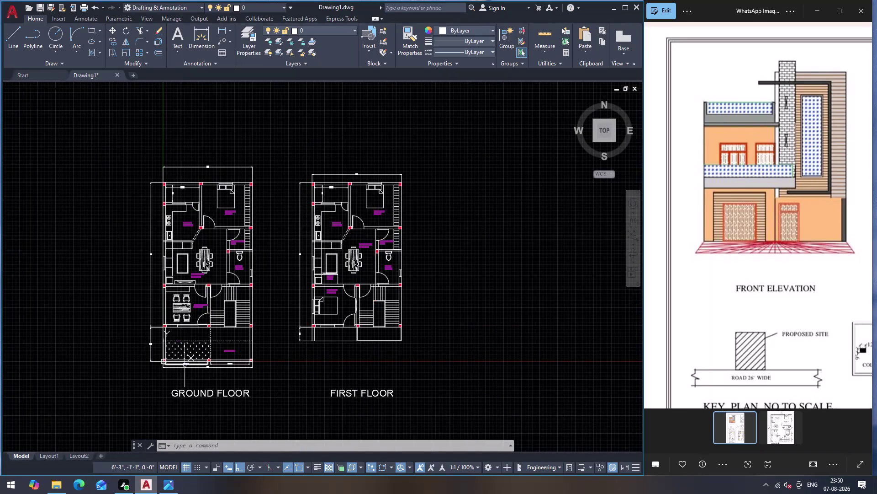
Ungroup the office room's front window block into separate lines.
scroll(up, 3)
scroll(up, 3)
scroll(down, 3)
scroll(up, 3)
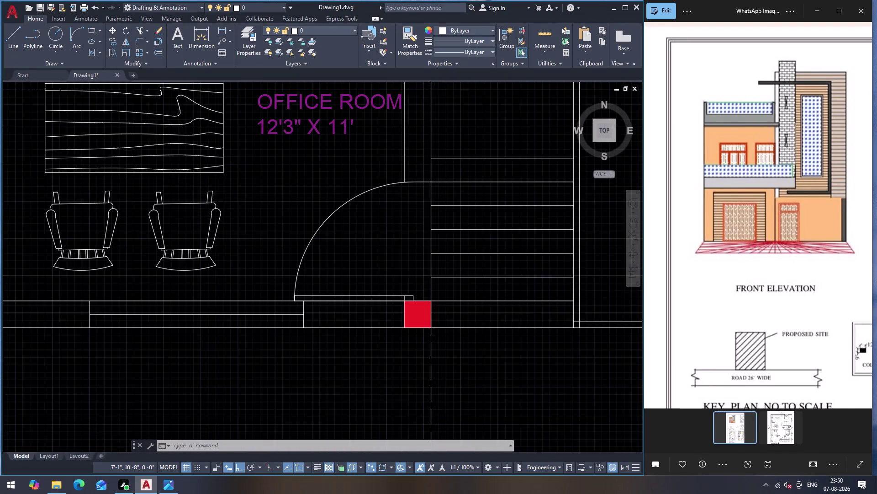
click(194, 321)
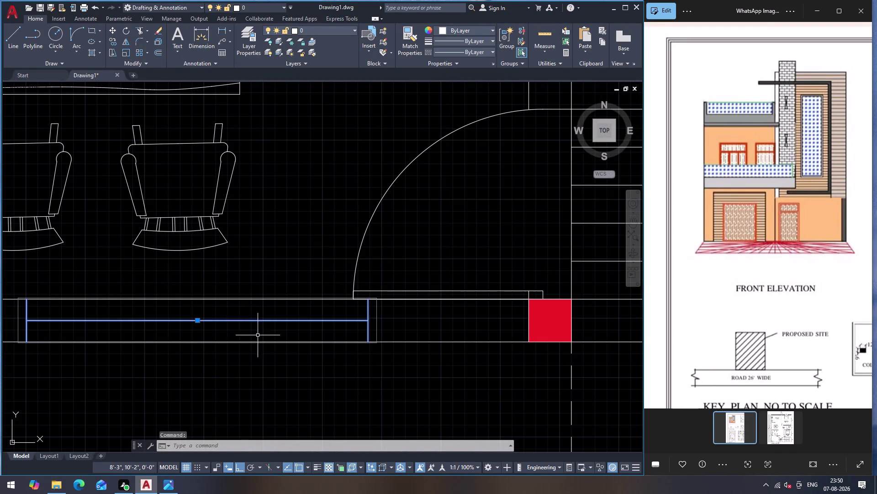
key(u)
text(NG)
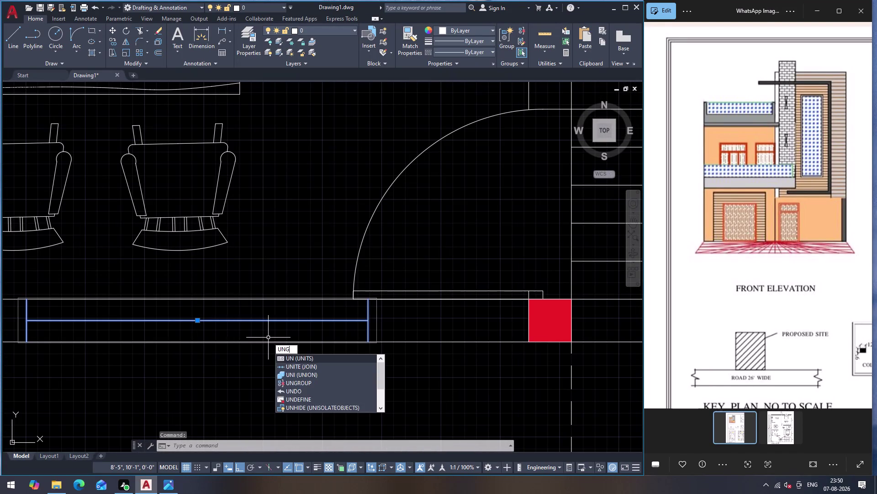
key(Return)
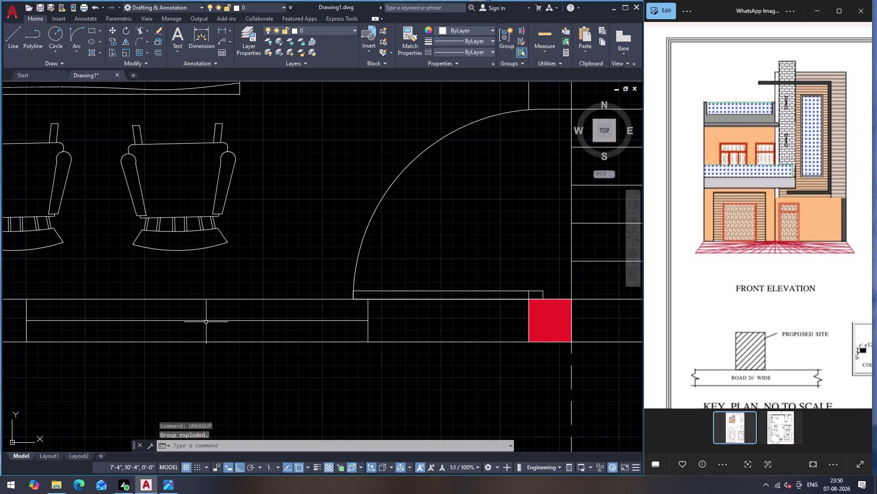
Offset the middle window line 2" to both sides, creating two parallel lines.
click(207, 319)
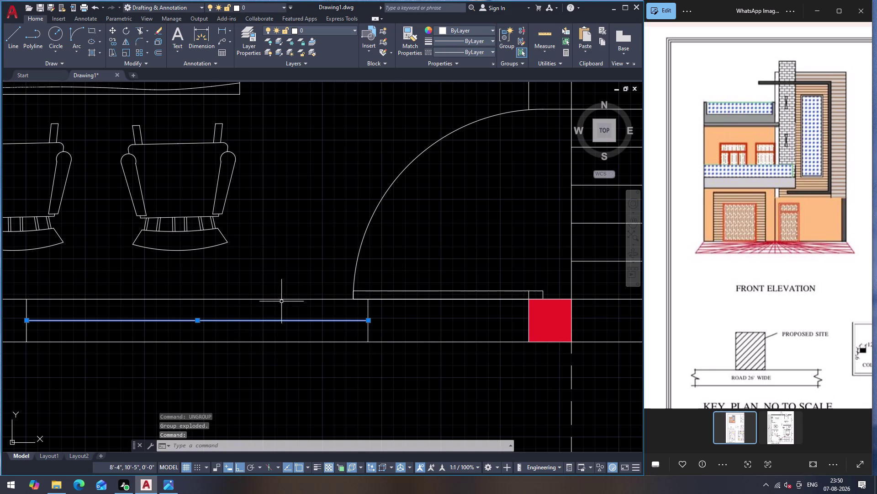
key(o)
key(Return)
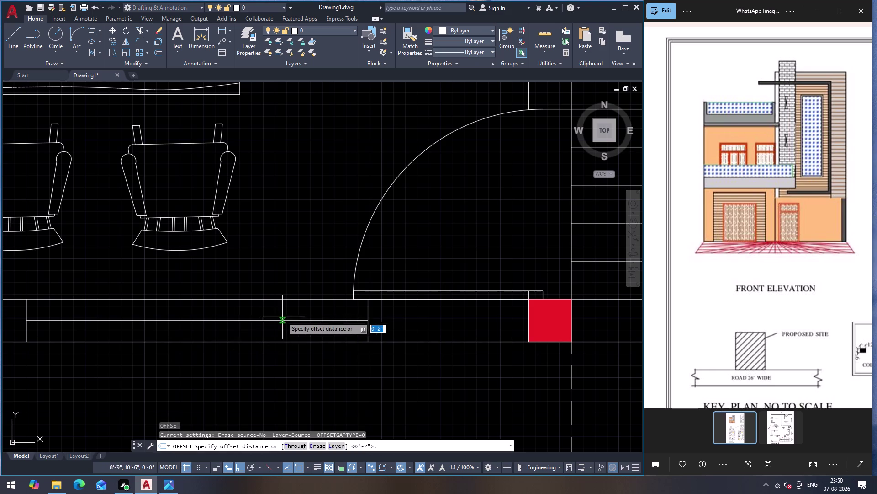
click(270, 320)
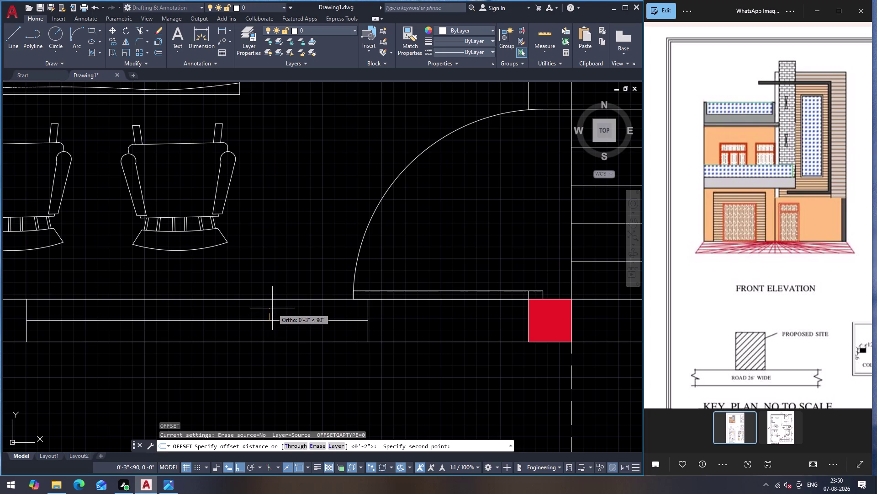
key(2)
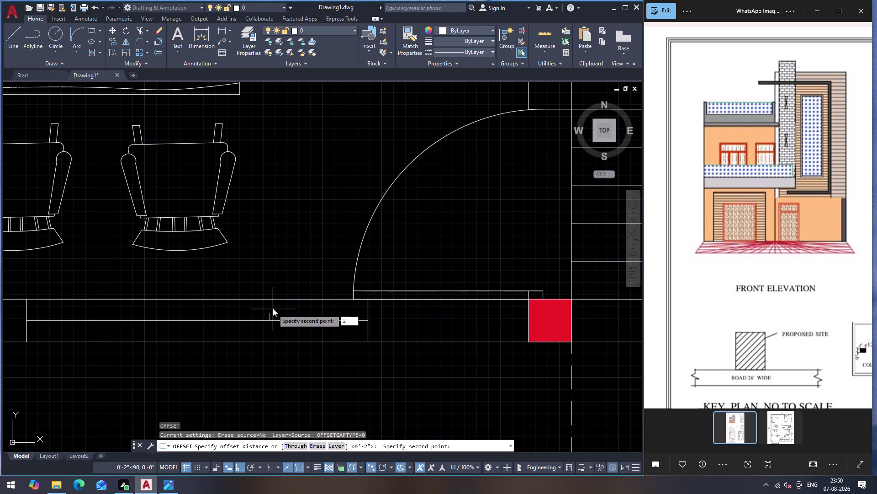
key(shift+quotedbl)
key(Return)
click(273, 309)
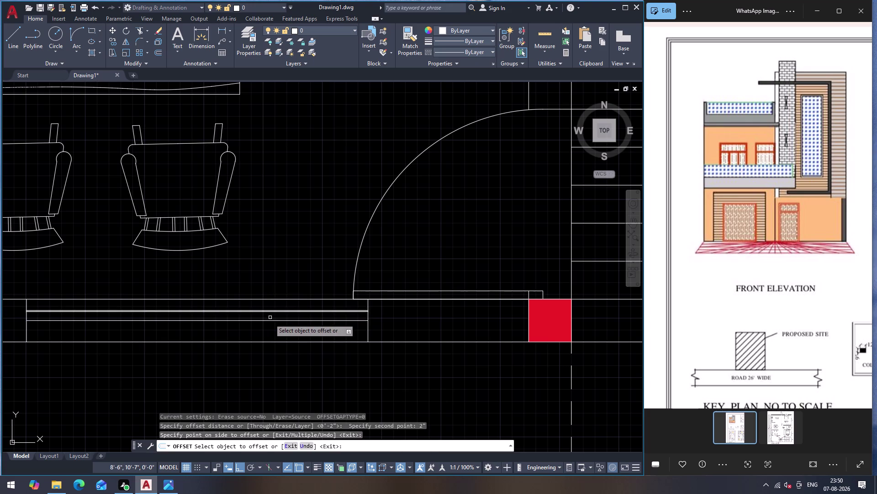
click(270, 320)
click(271, 333)
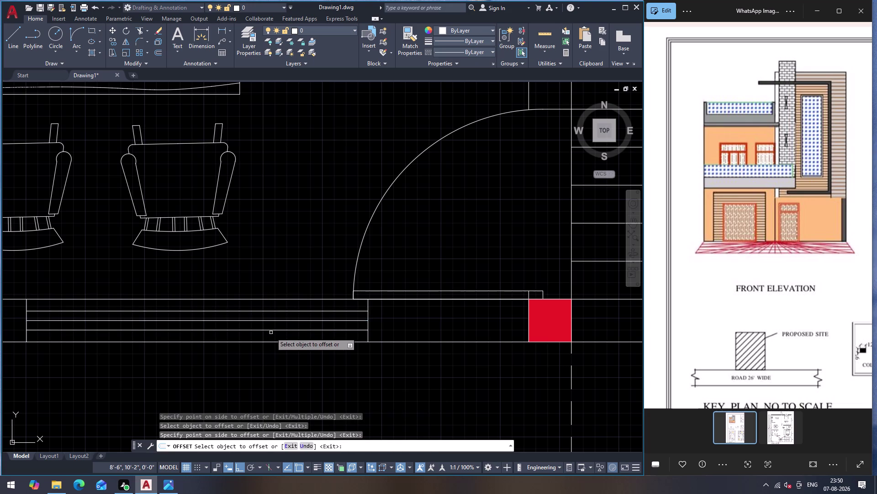
key(Escape)
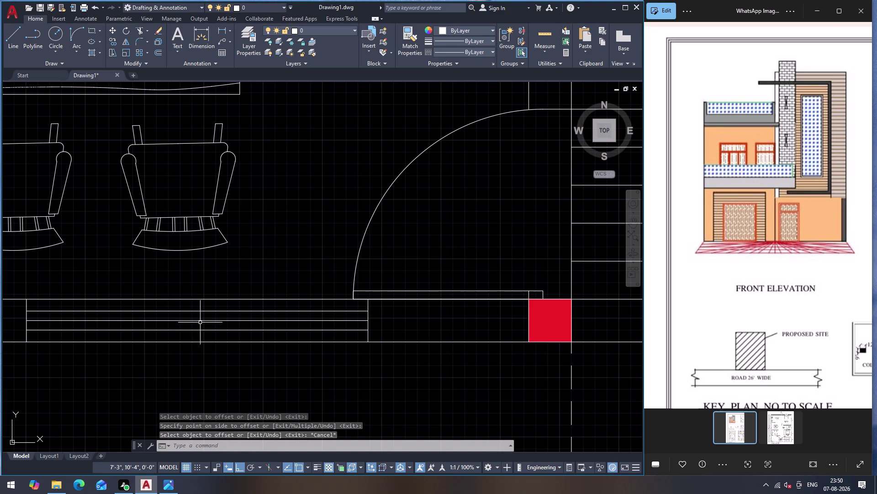
Draw a short guide line across the office window lines.
key(l)
key(Return)
click(198, 321)
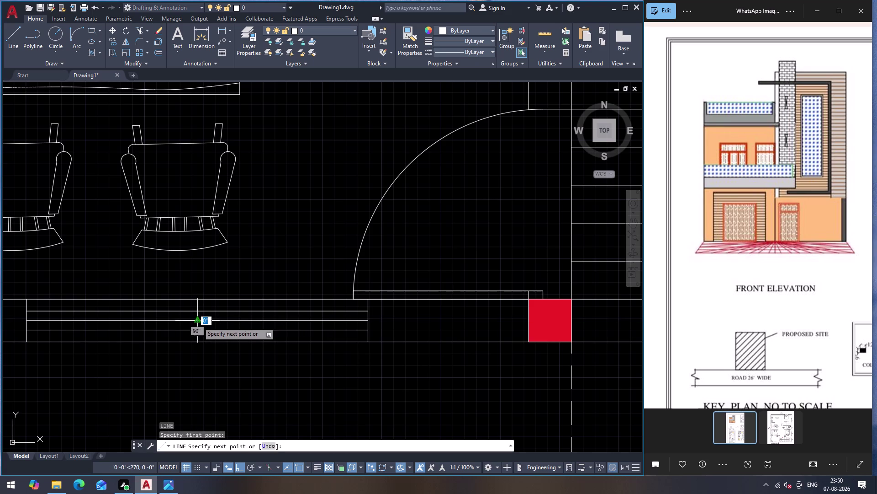
click(198, 310)
click(197, 333)
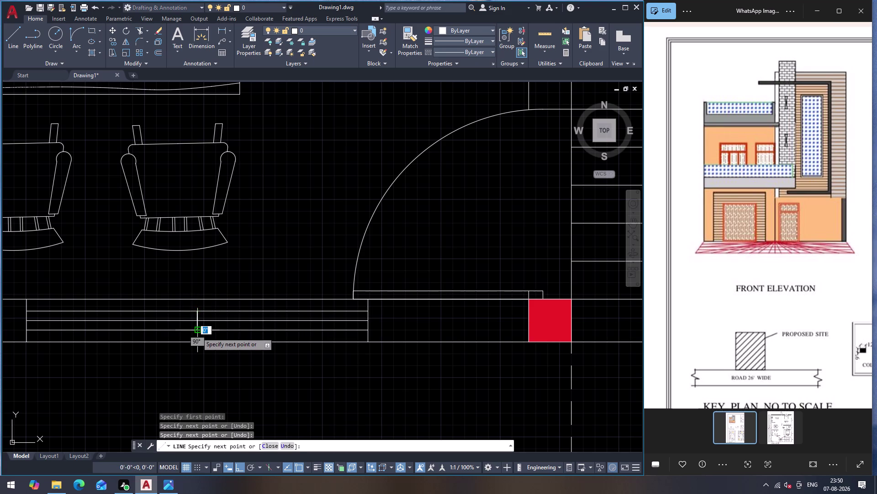
key(Escape)
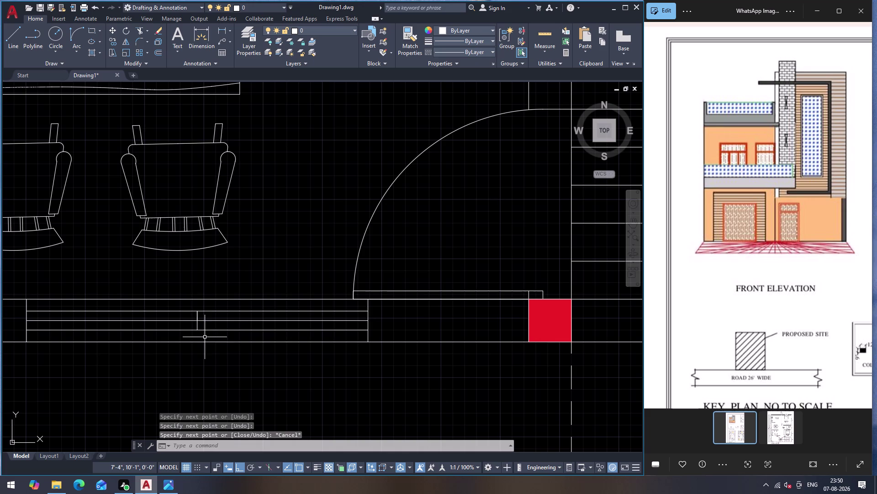
Trim the unwanted window line segments with TR, using fences and picks.
text(TR)
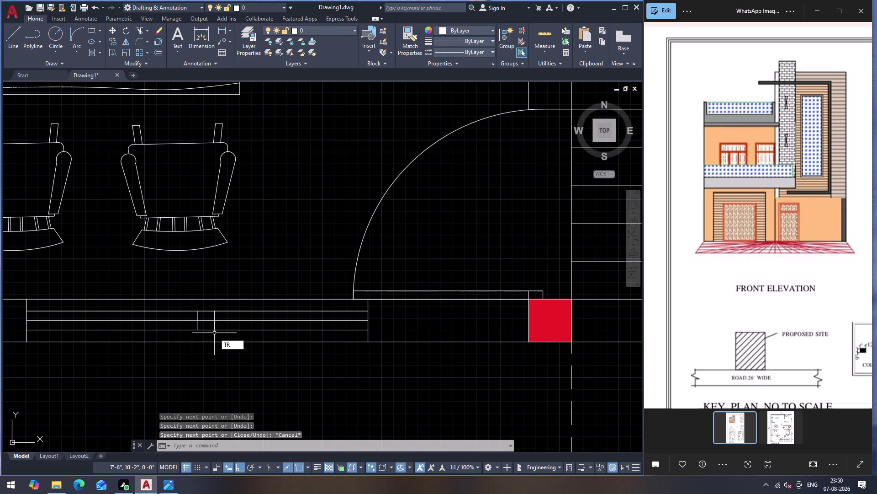
key(Return)
drag(218, 355, 221, 347)
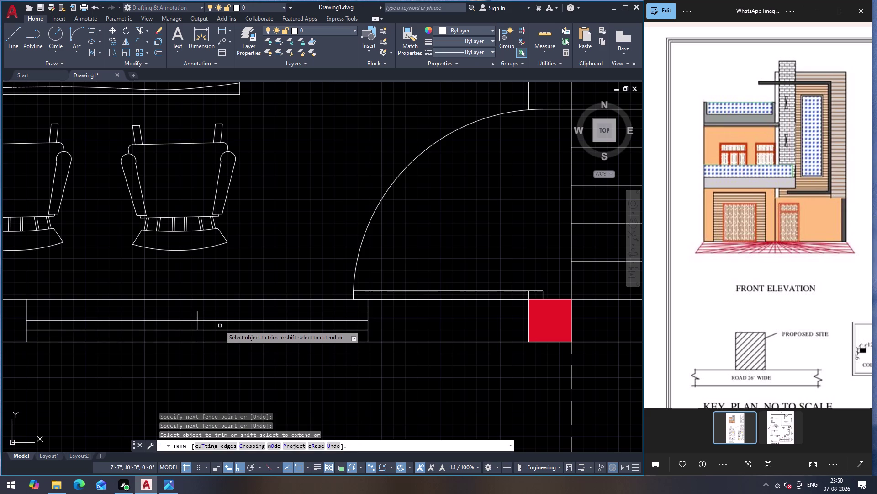
click(220, 326)
click(220, 334)
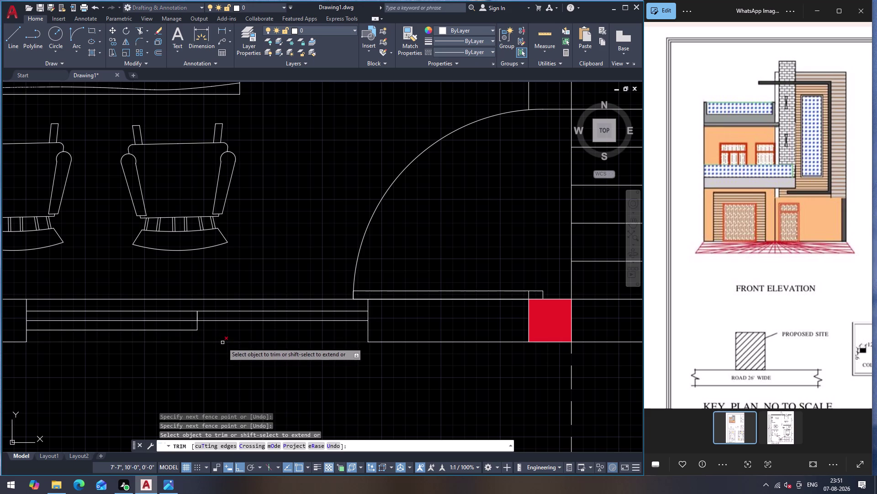
click(223, 348)
click(226, 333)
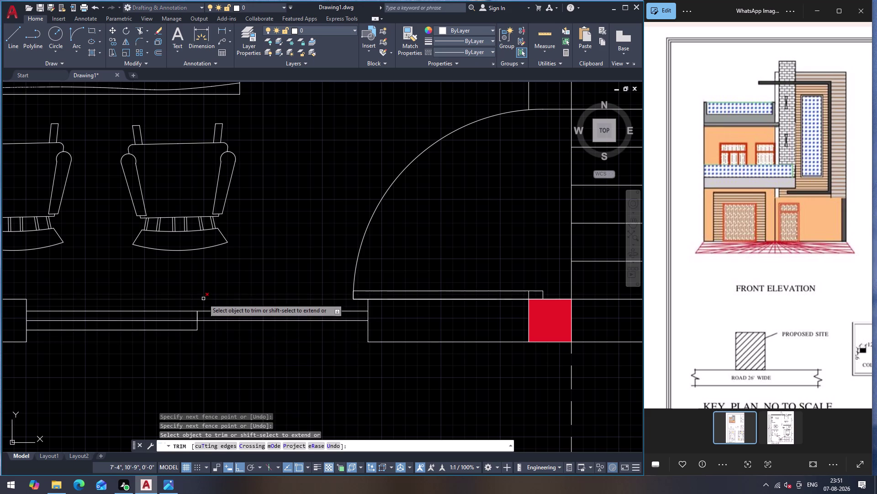
click(170, 286)
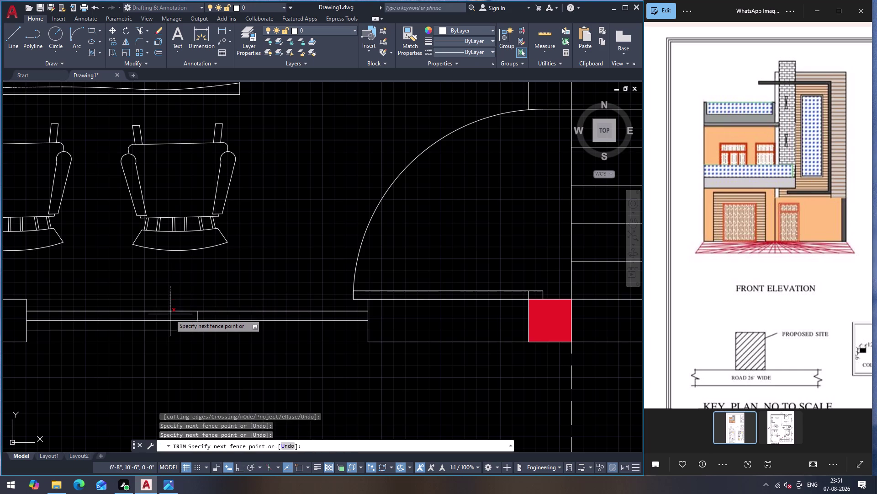
click(170, 315)
key(Escape)
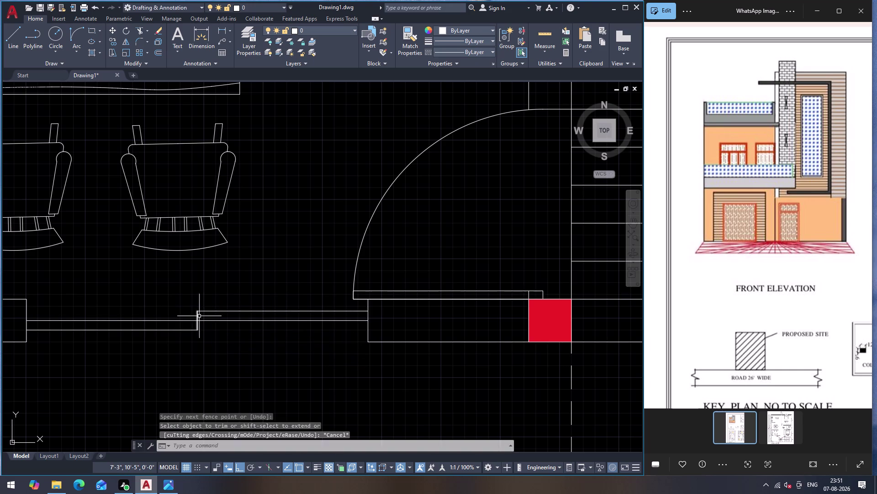
Erase the leftover stray line and draw a vertical line below the window.
scroll(up, 3)
click(177, 336)
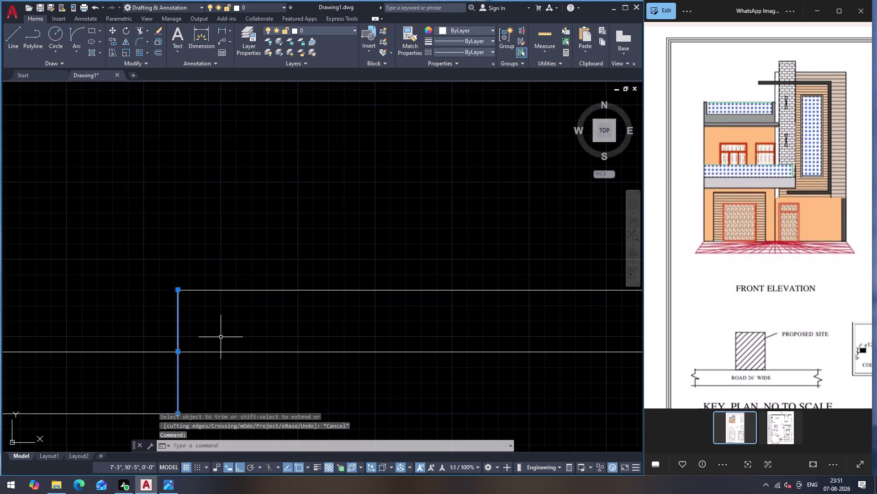
key(Delete)
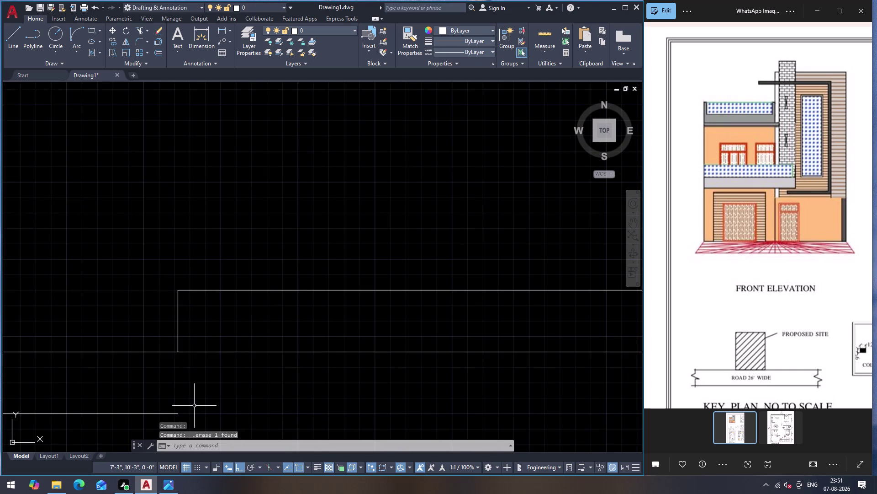
key(l)
key(Return)
click(179, 415)
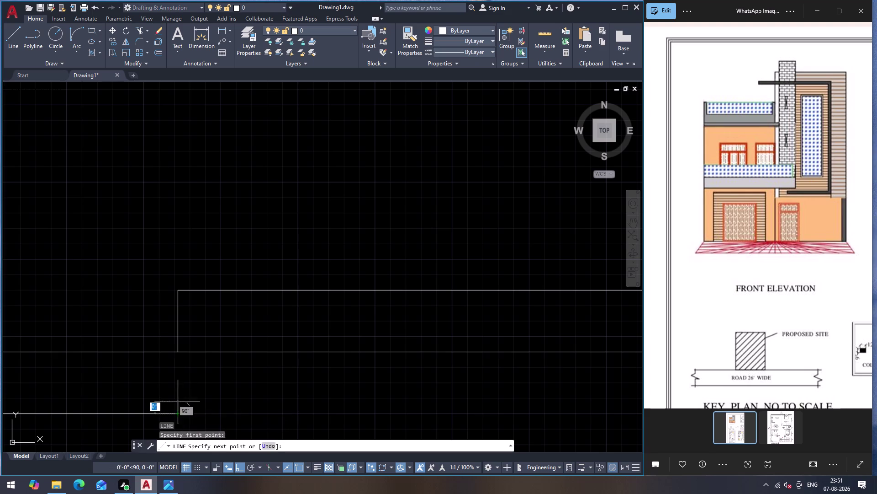
click(178, 354)
scroll(down, 3)
key(Escape)
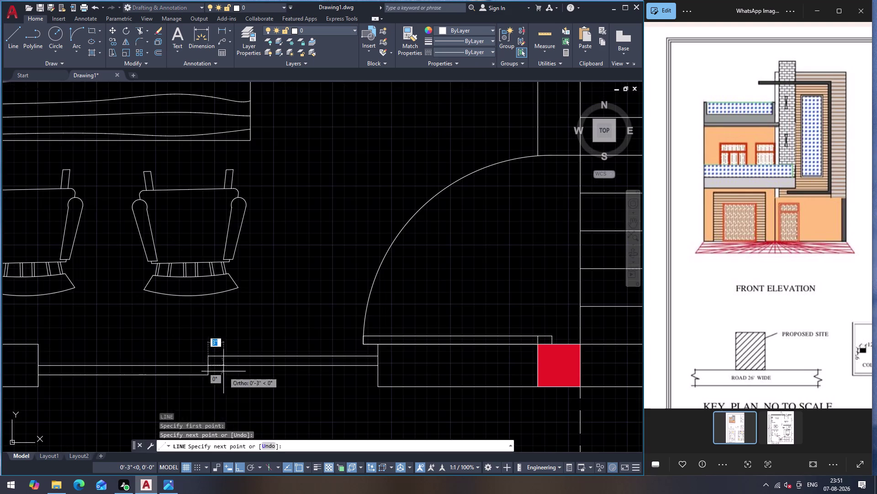
scroll(down, 3)
scroll(down, 3)
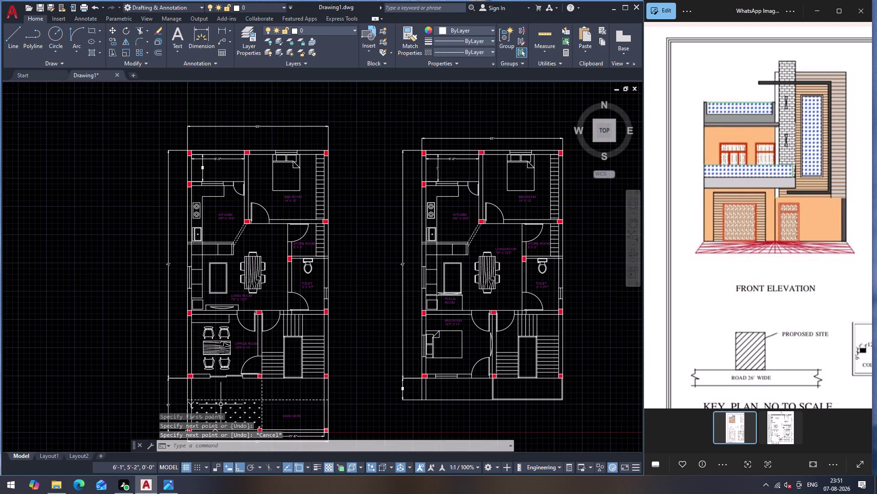
Zoom in and out to focus on the living room and office room wall.
scroll(down, 3)
scroll(up, 3)
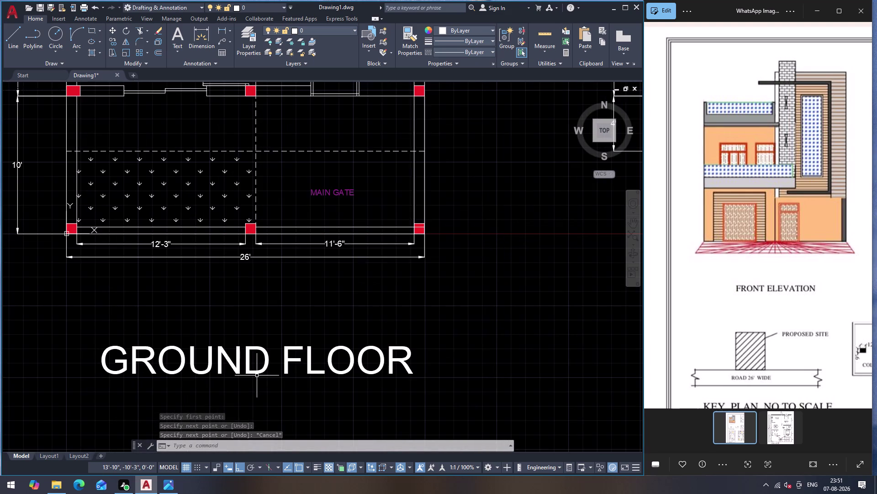
scroll(down, 3)
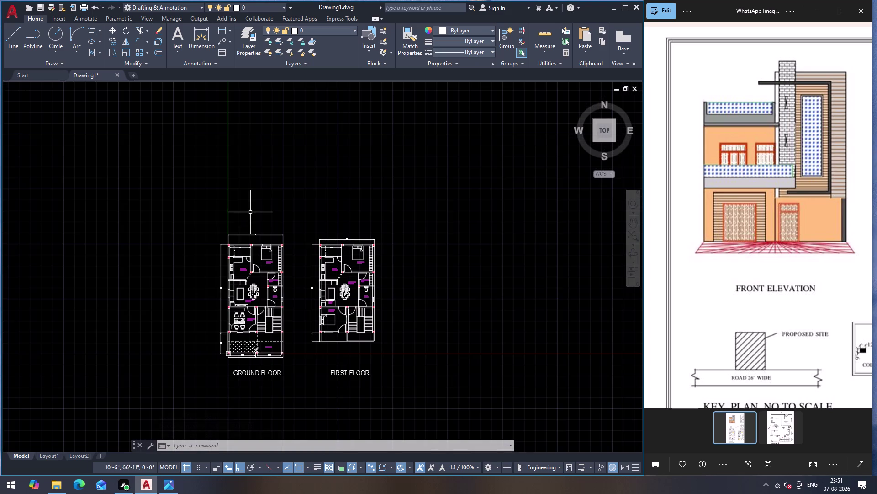
scroll(up, 3)
scroll(down, 3)
scroll(up, 3)
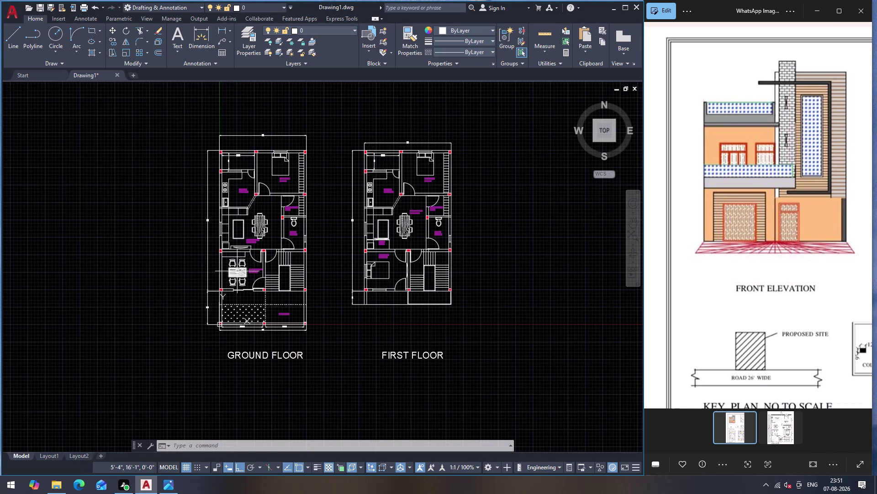
scroll(up, 3)
scroll(down, 3)
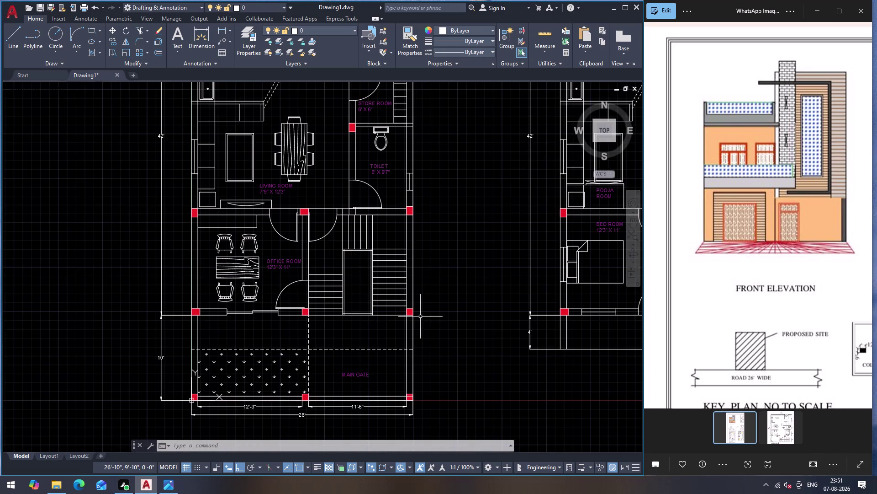
scroll(up, 3)
scroll(down, 3)
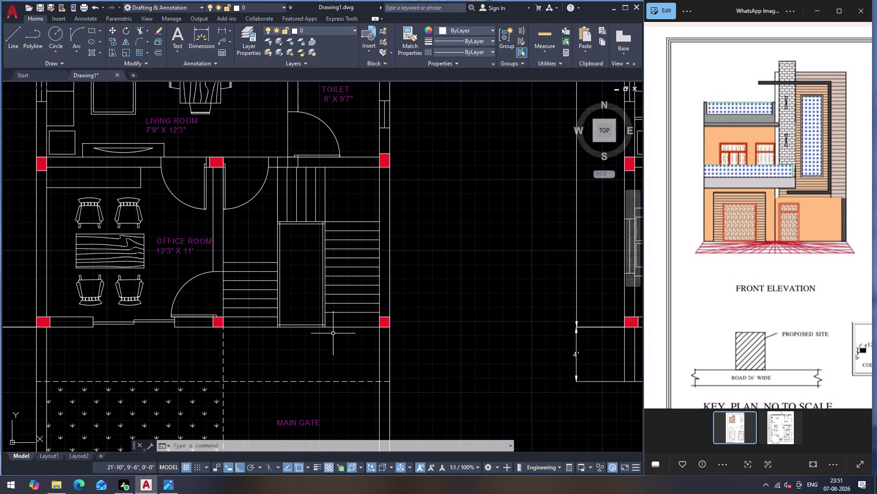
scroll(down, 3)
scroll(up, 3)
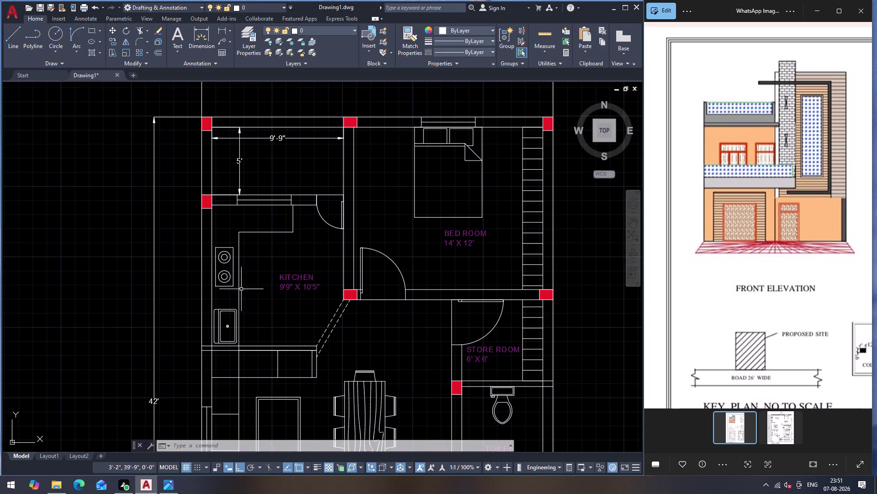
scroll(down, 3)
scroll(up, 3)
scroll(down, 3)
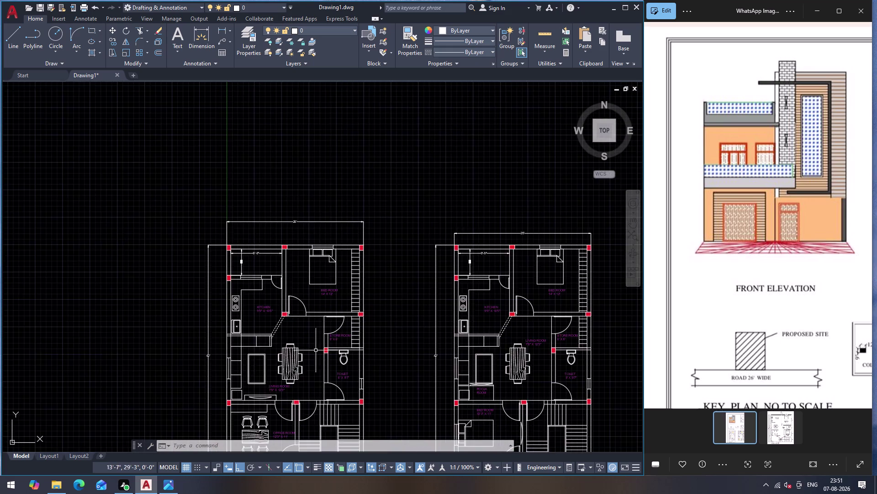
scroll(down, 3)
scroll(up, 3)
scroll(up, 3)
scroll(down, 3)
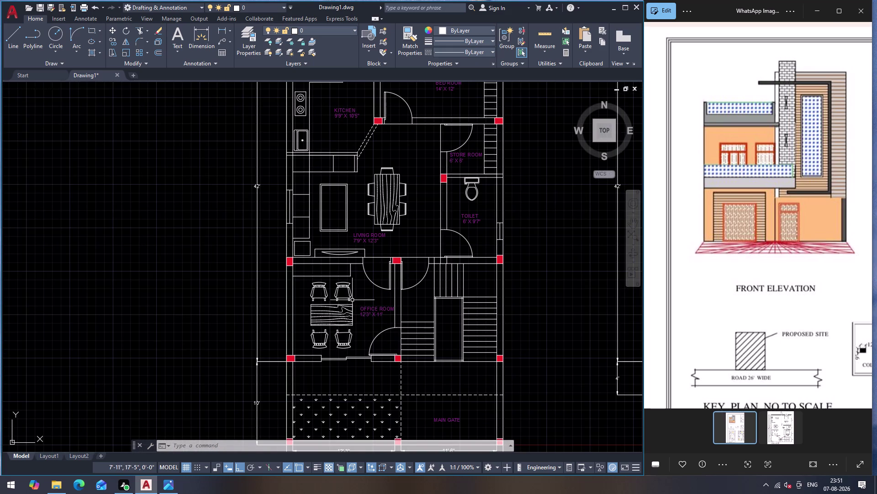
scroll(up, 3)
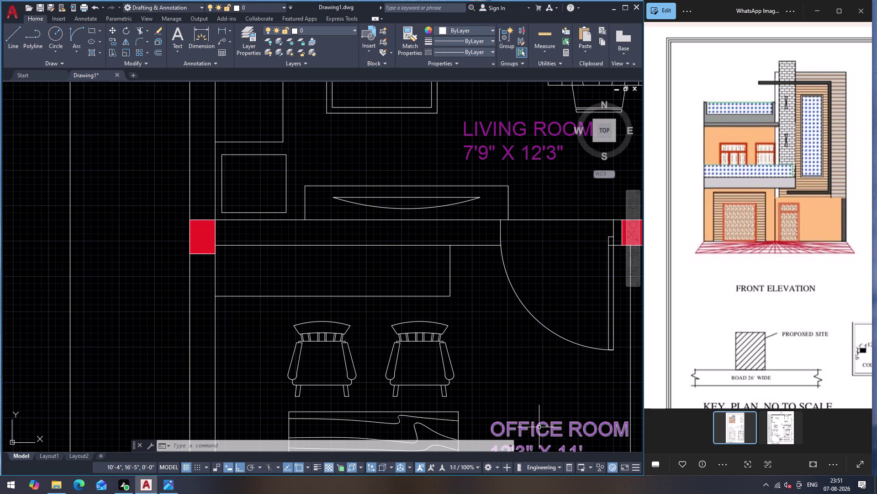
Start a linear dimension across the office room, abandon it, and select the OFFICE ROOM label.
click(538, 428)
key(Escape)
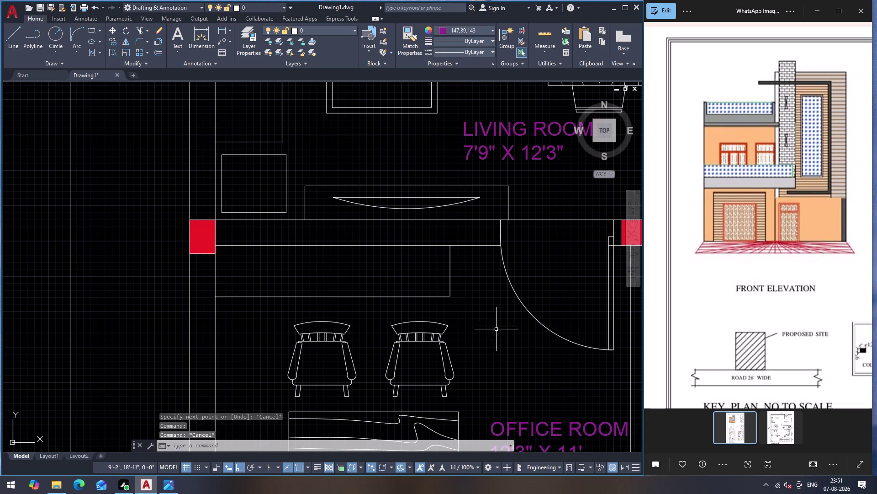
click(218, 31)
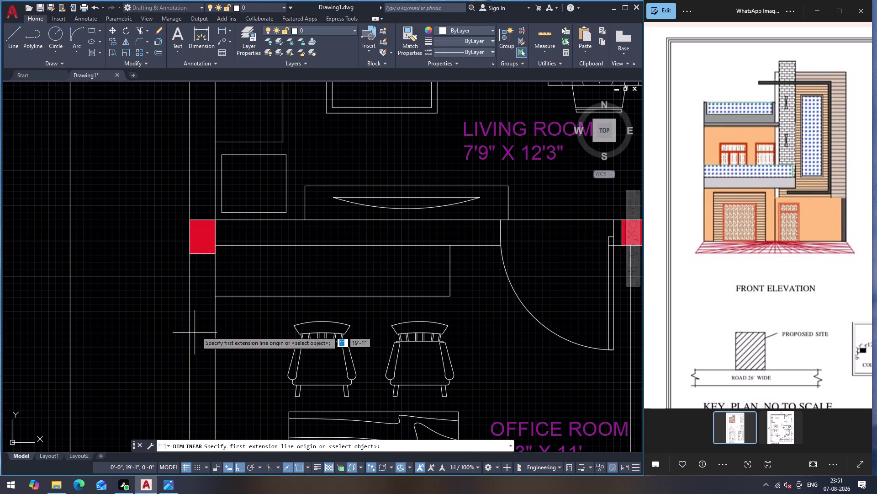
click(214, 296)
click(448, 299)
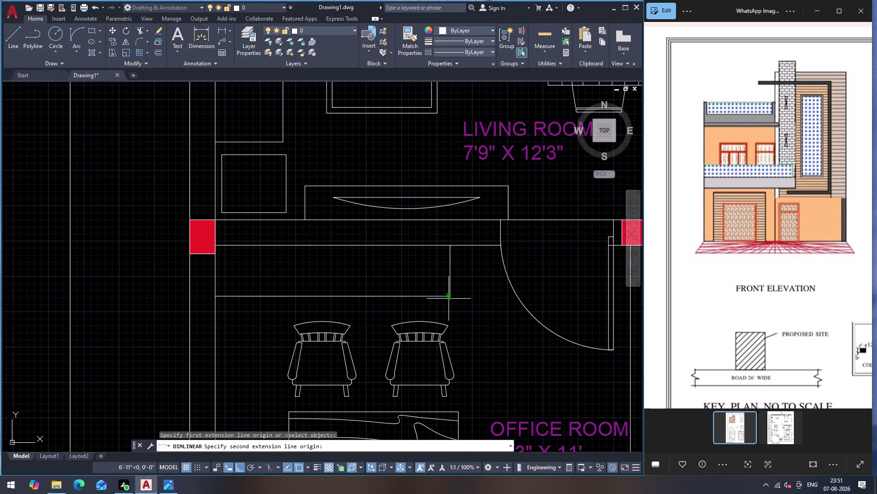
key(Escape)
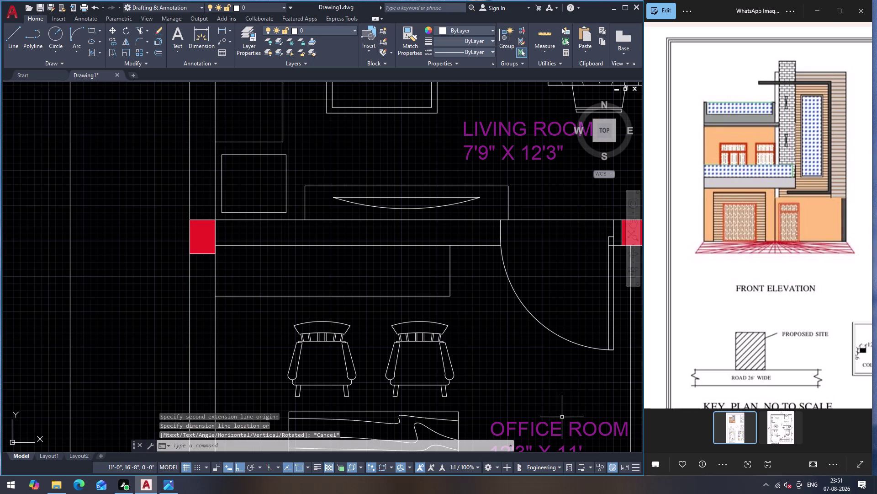
click(563, 430)
right_click(561, 427)
key(Escape)
click(547, 429)
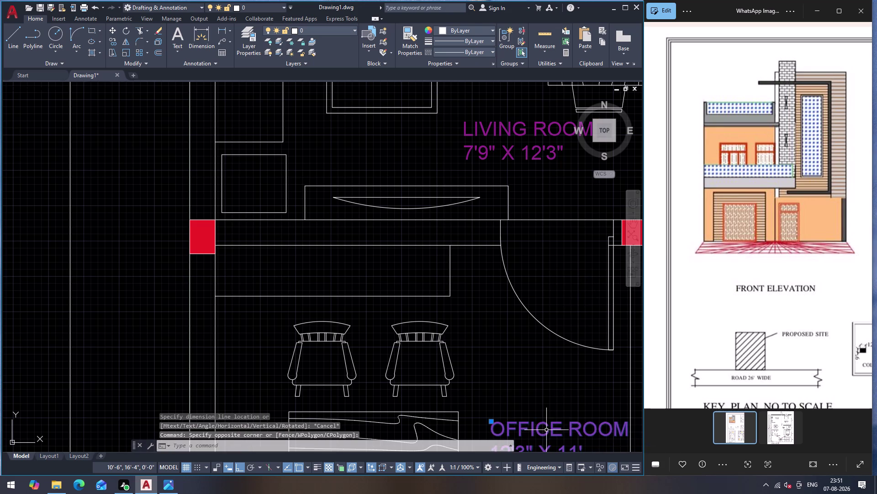
right_click(546, 429)
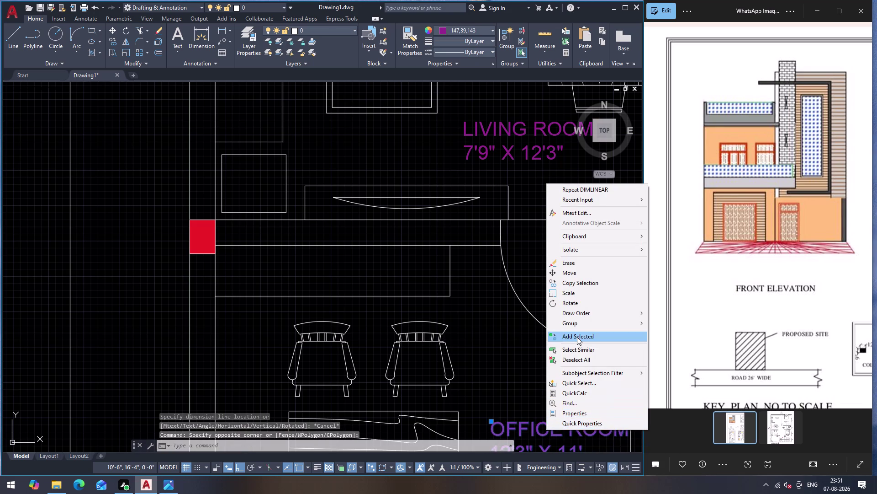
key(Escape)
Copy the OFFICE ROOM label into the cabinet strip above the office.
text(C)
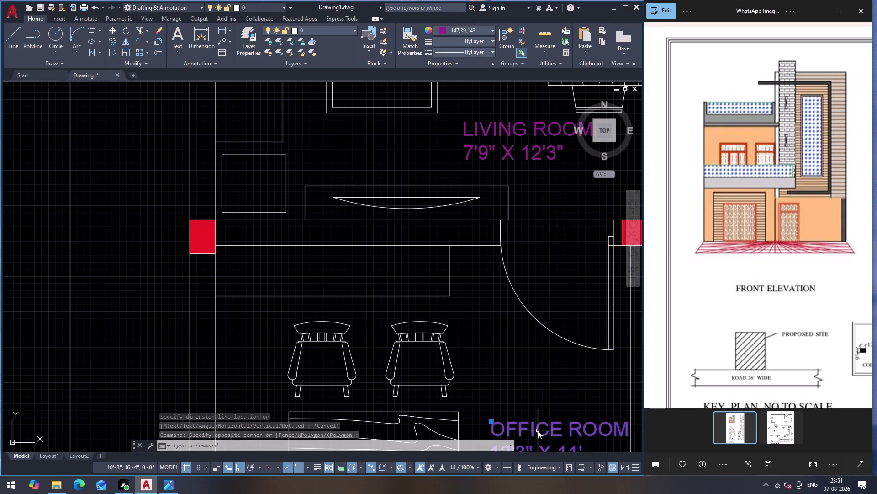
text(O)
key(Return)
click(540, 429)
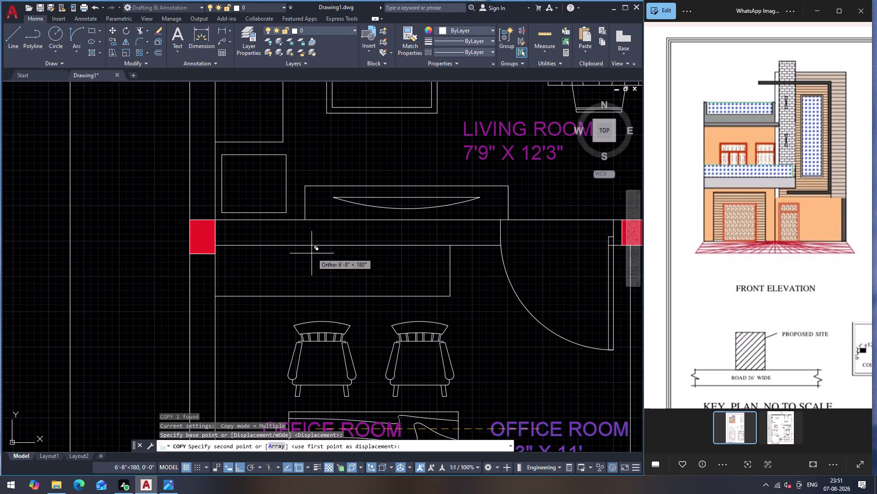
click(322, 262)
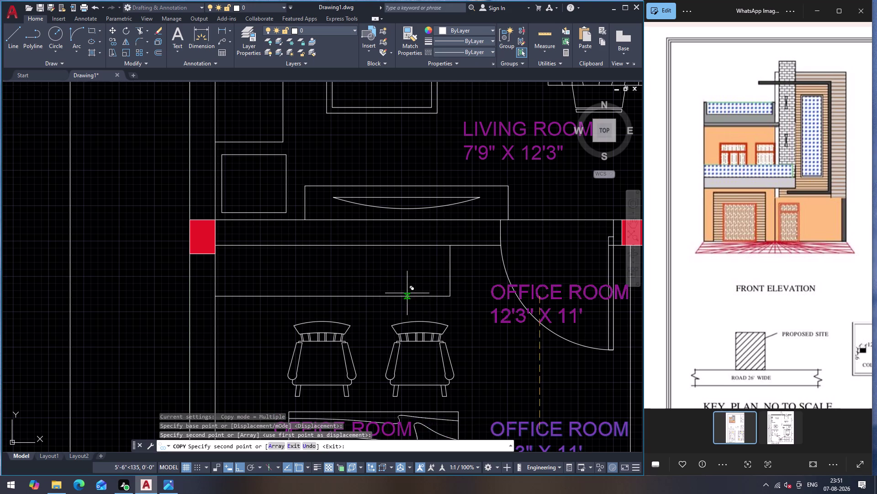
key(ctrl+z)
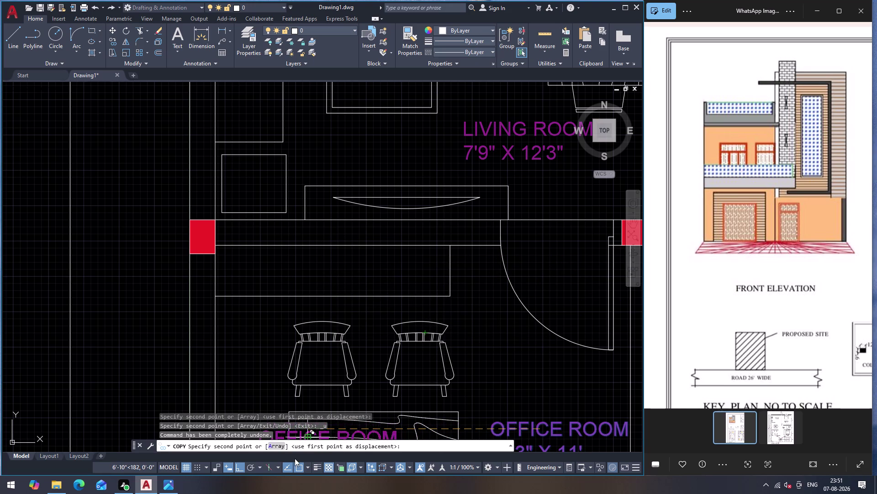
click(238, 466)
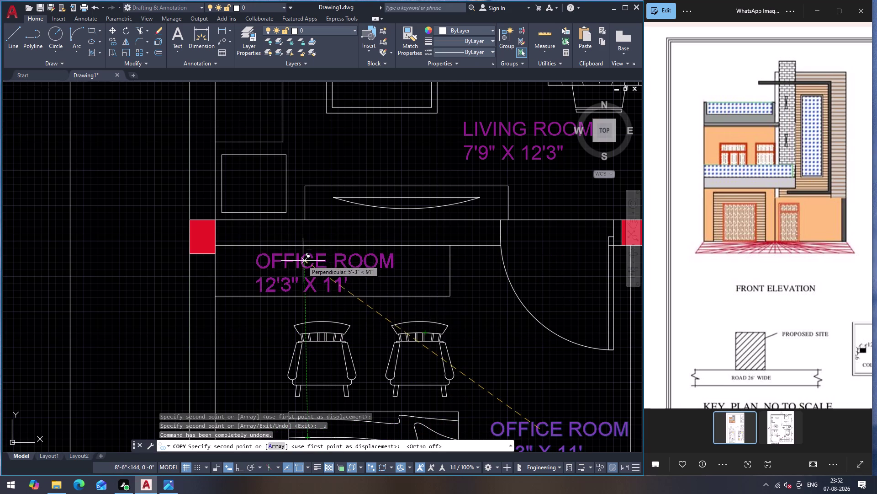
click(308, 260)
key(Escape)
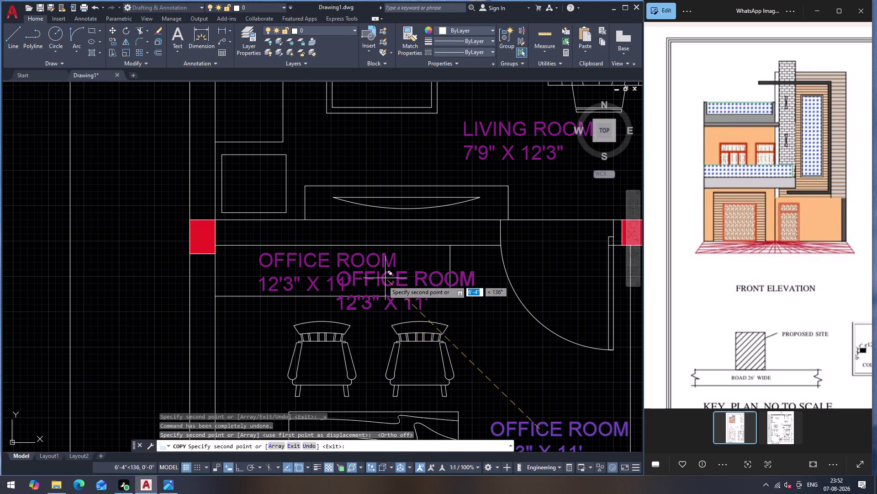
double_click(372, 258)
Edit the copied label's text to read CABINATE.
click(397, 265)
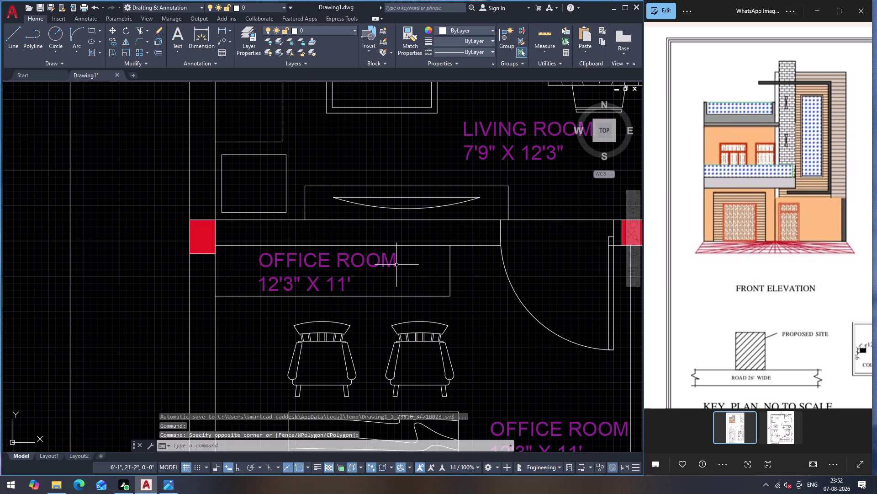
click(397, 265)
click(380, 263)
double_click(391, 262)
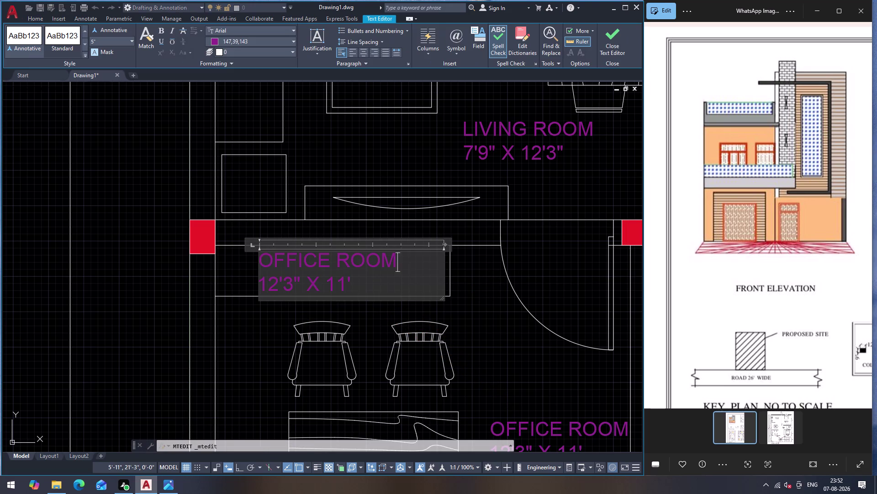
key(Down)
key(Down)
key(BackSpace)
key(BackSpace)
key(BackSpace)
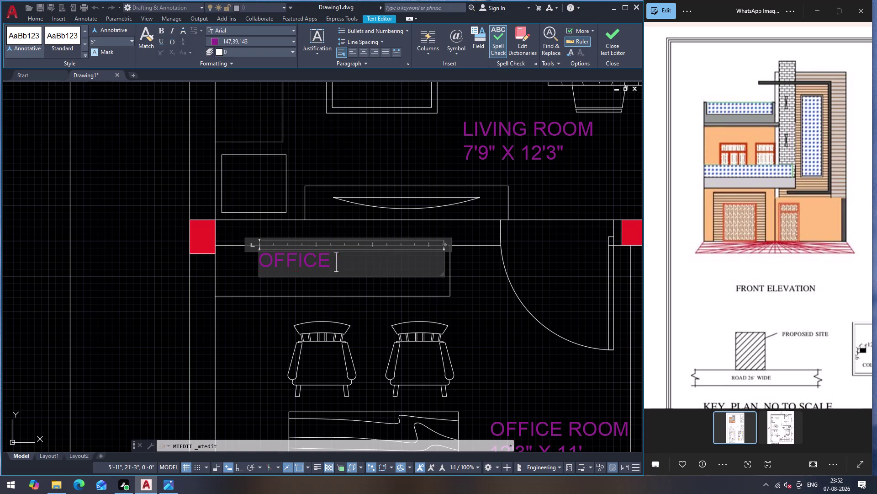
text(CA)
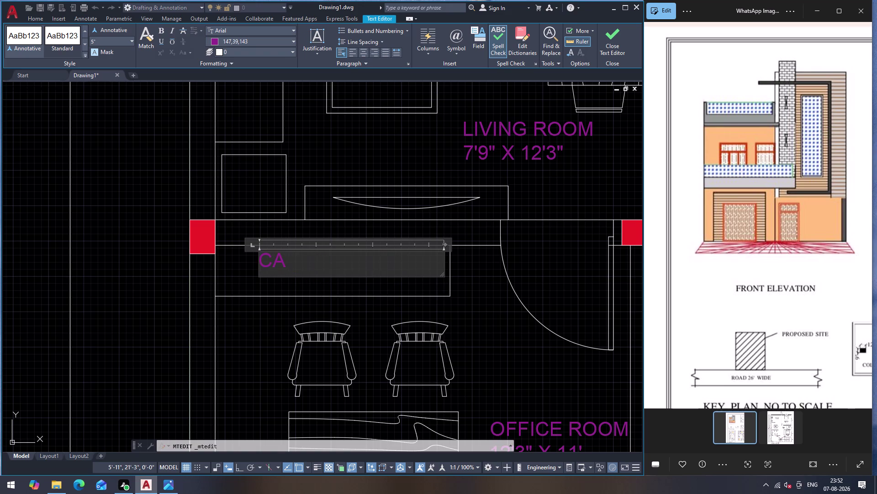
text(BINA)
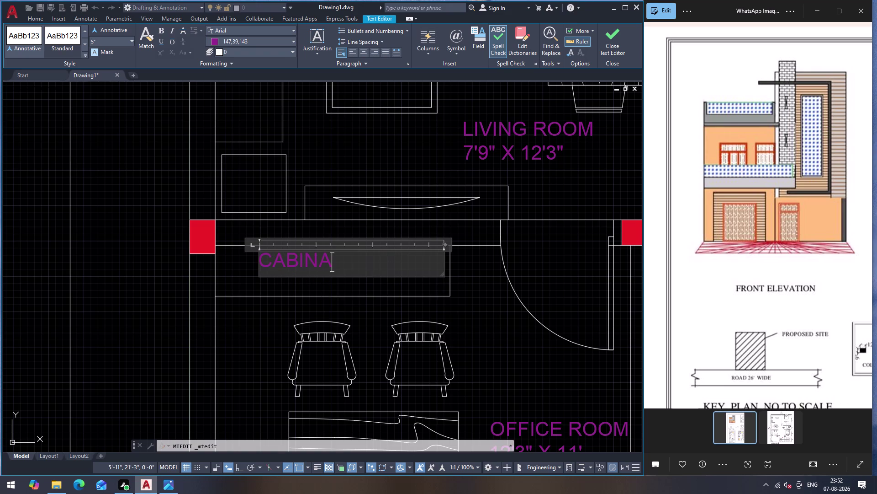
text(TE)
key(ctrl+Return)
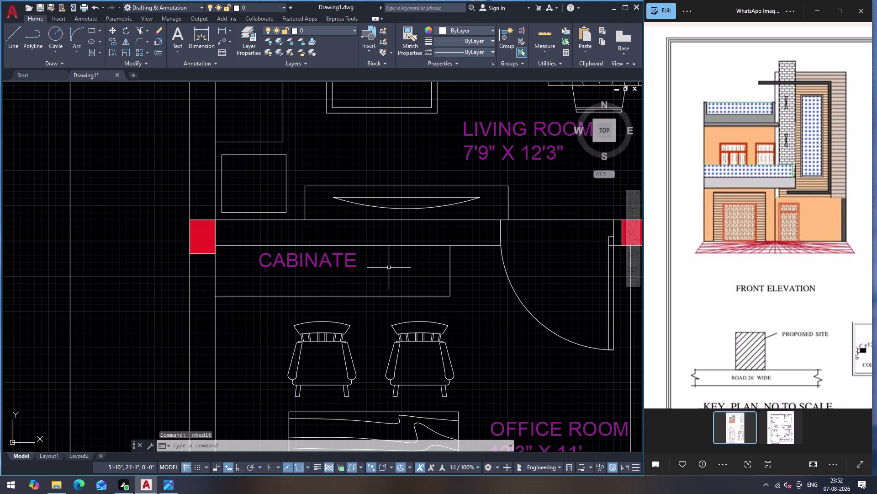
Move the CABINATE label to the center of its strip.
click(330, 253)
click(339, 261)
click(351, 268)
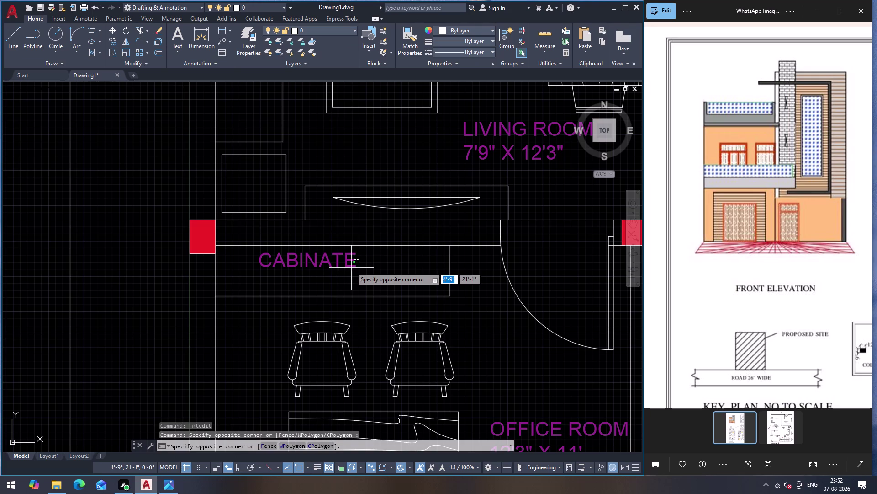
click(344, 259)
key(m)
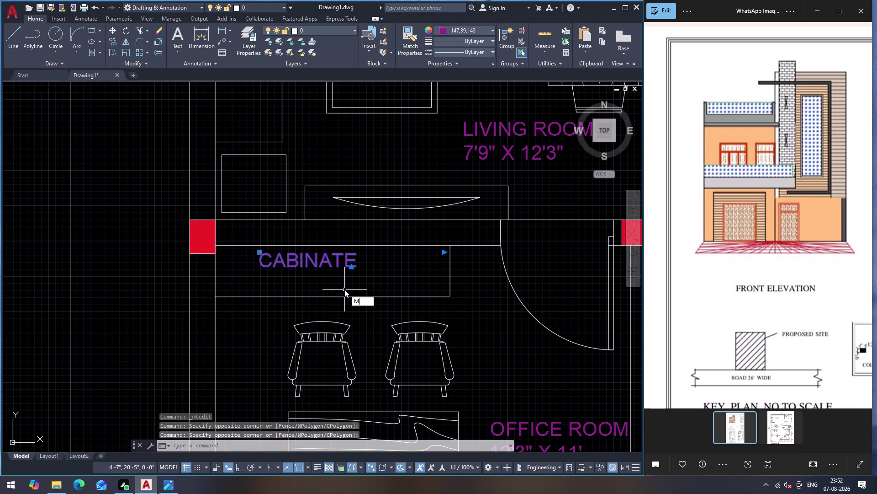
key(Return)
click(328, 264)
click(346, 278)
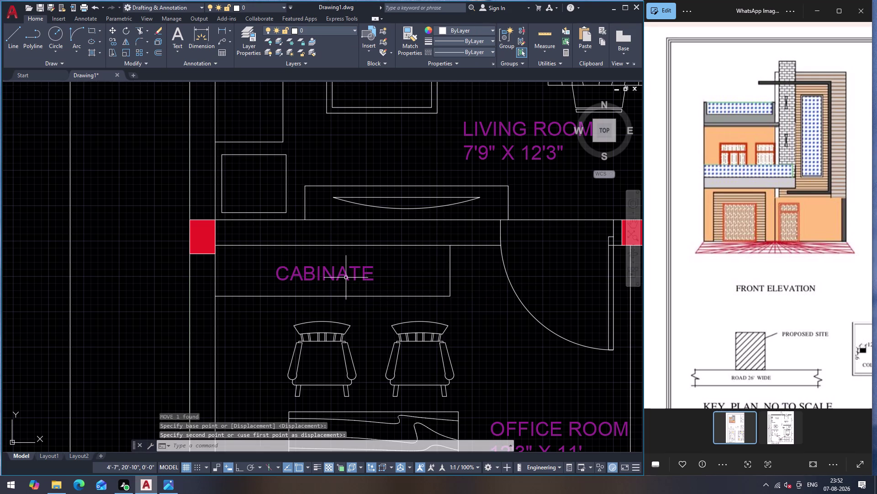
key(Escape)
scroll(down, 3)
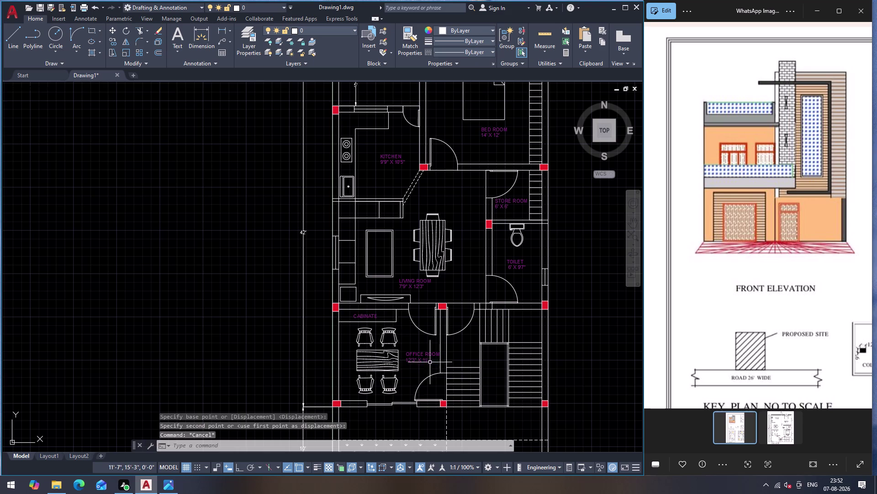
scroll(down, 3)
scroll(up, 3)
scroll(up, 3)
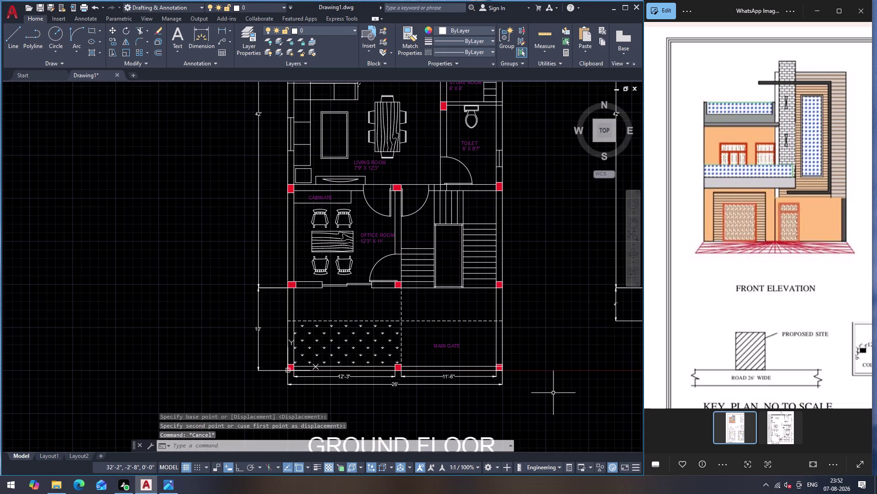
scroll(up, 3)
scroll(down, 3)
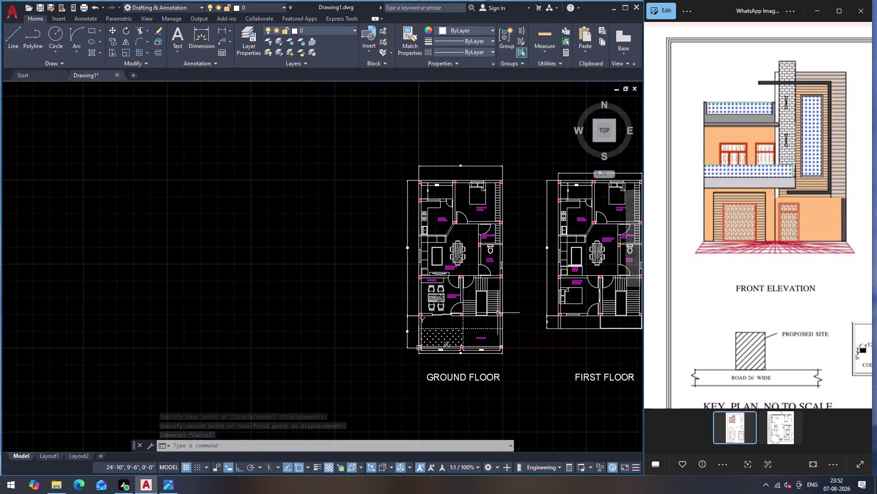
scroll(up, 3)
scroll(down, 3)
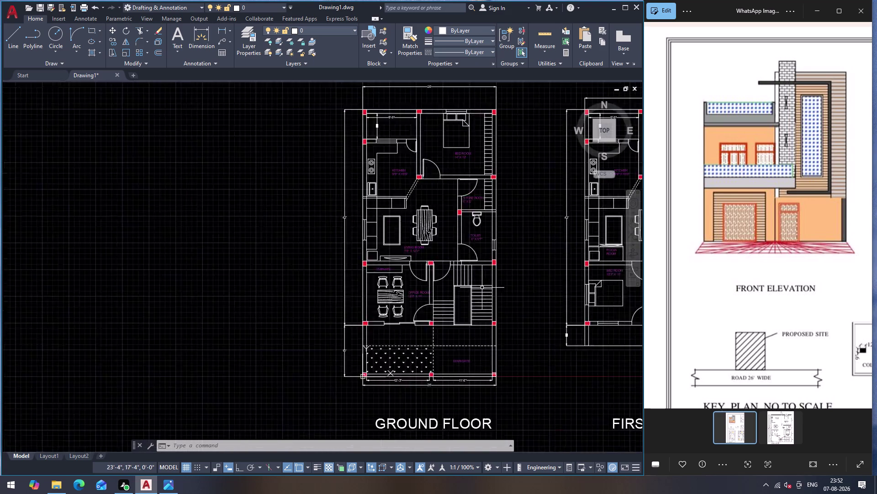
scroll(up, 3)
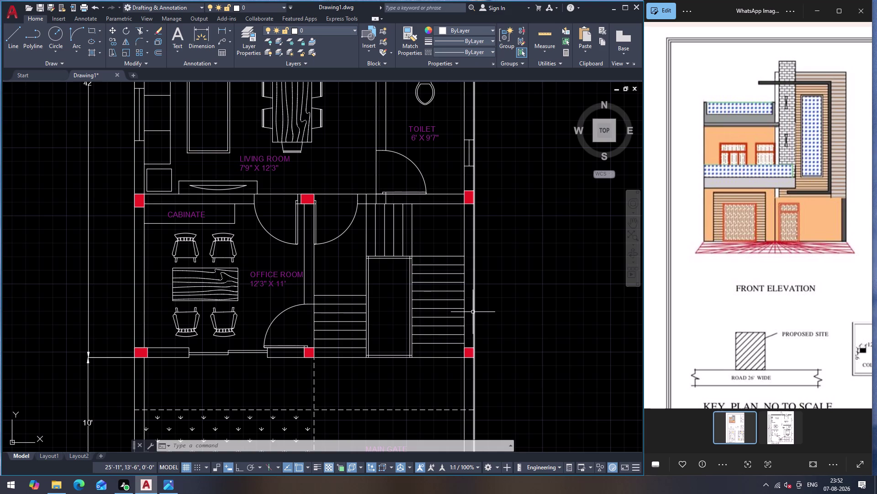
click(473, 312)
scroll(down, 3)
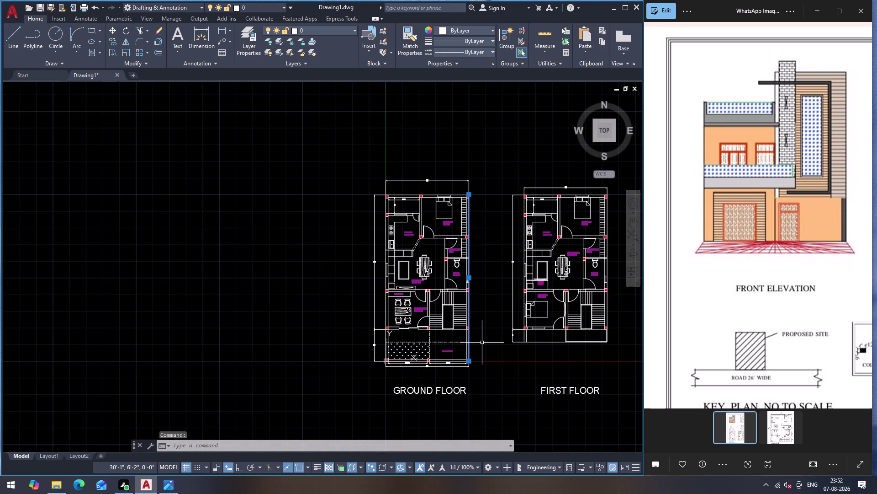
key(Escape)
scroll(up, 3)
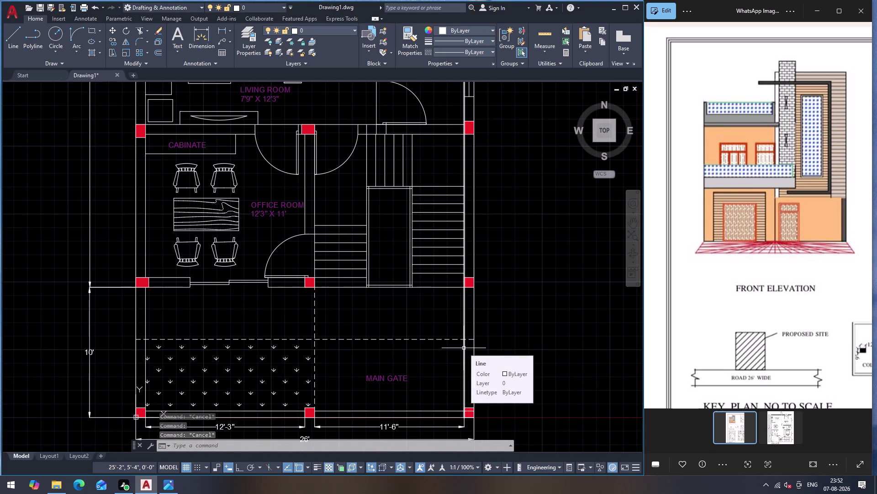
Select the right boundary and several office room wall lines, then clear the selection.
click(464, 348)
click(475, 349)
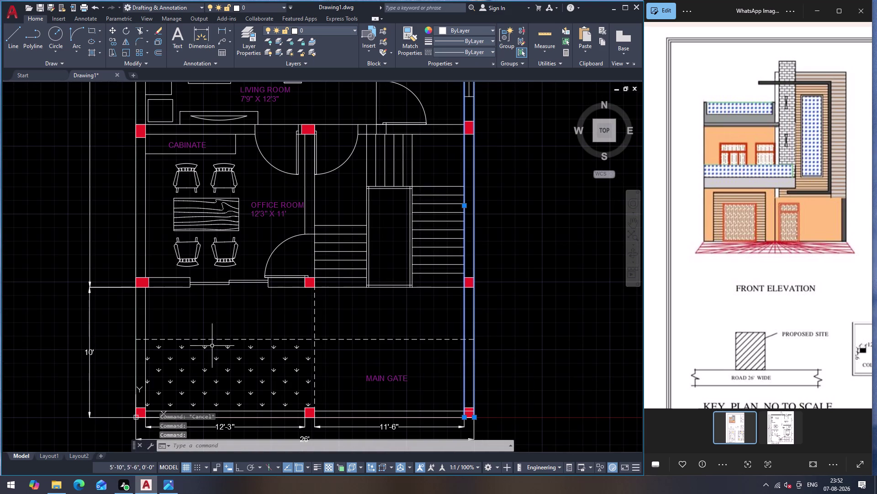
click(135, 320)
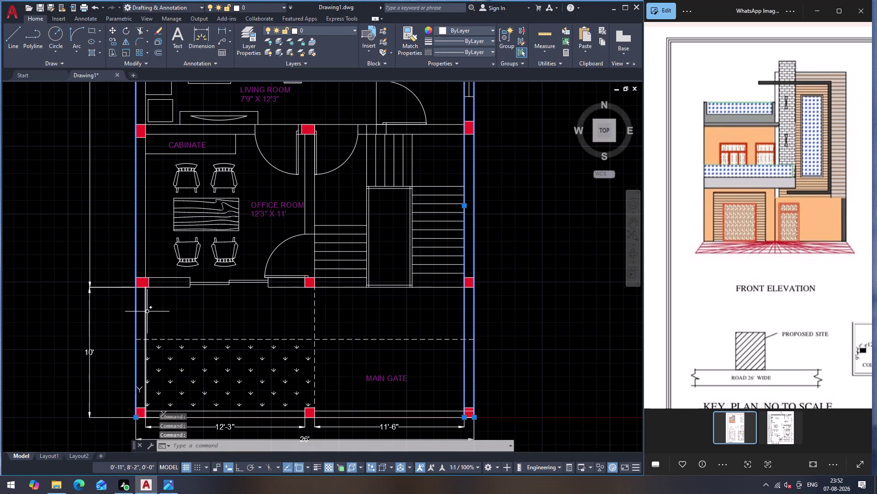
click(146, 317)
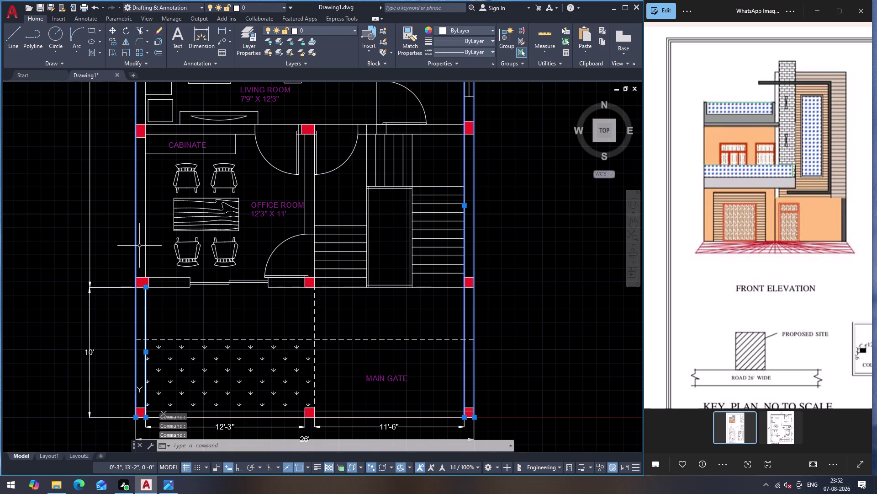
click(144, 240)
click(166, 277)
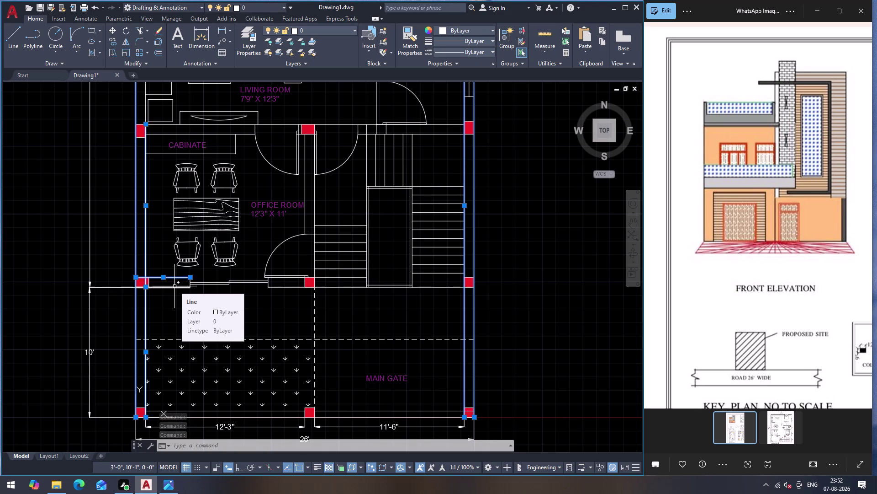
key(Escape)
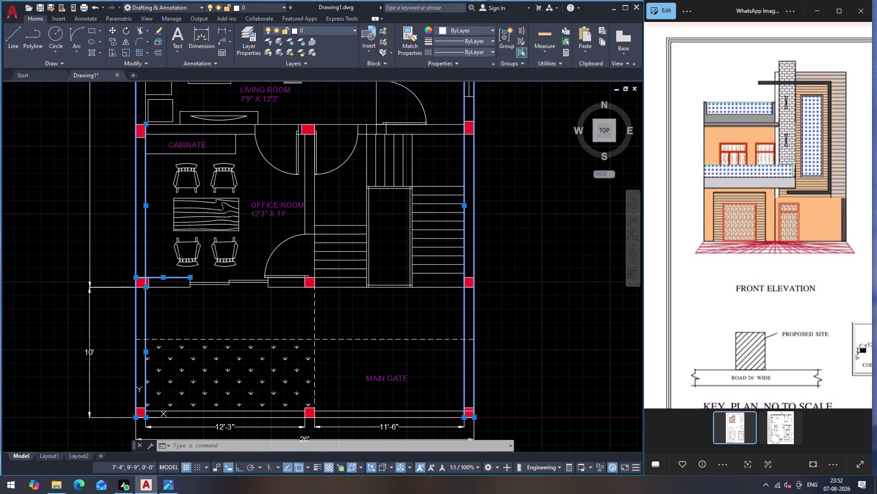
Select the window lines in the office room's front wall.
click(226, 280)
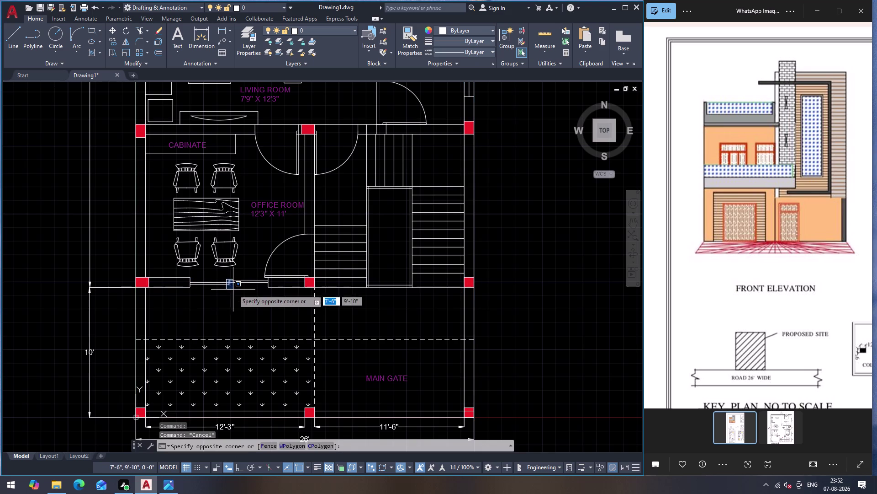
click(237, 291)
click(248, 289)
click(246, 266)
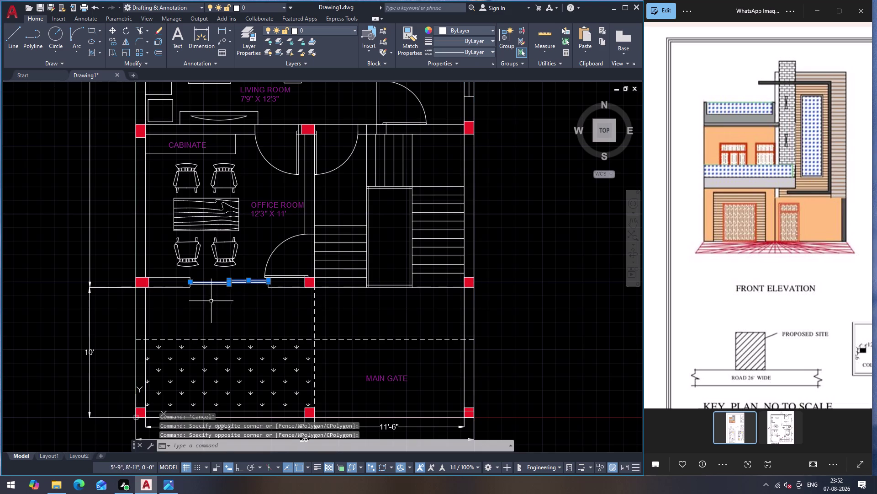
scroll(up, 3)
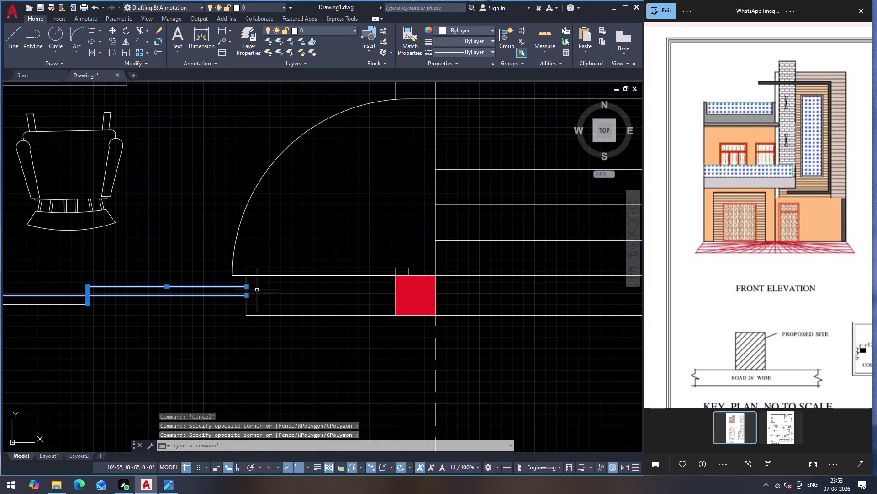
Start moving the office window lines, then cancel the attempt.
key(m)
key(Return)
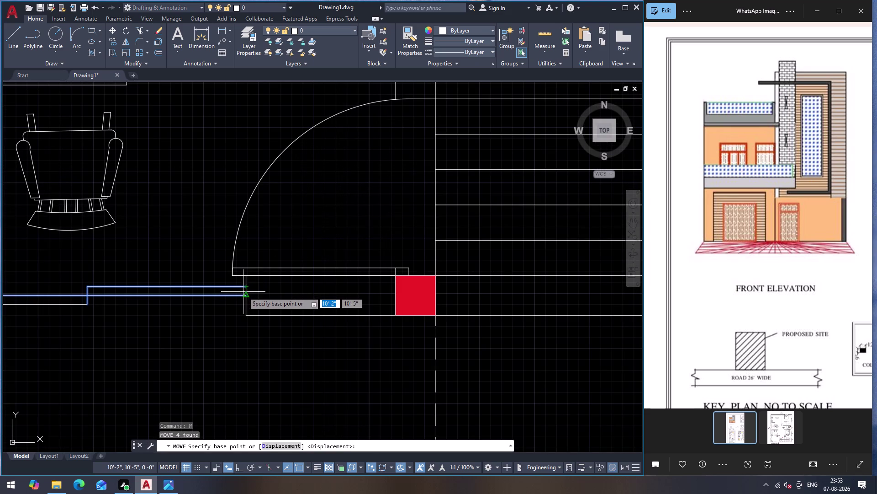
click(245, 292)
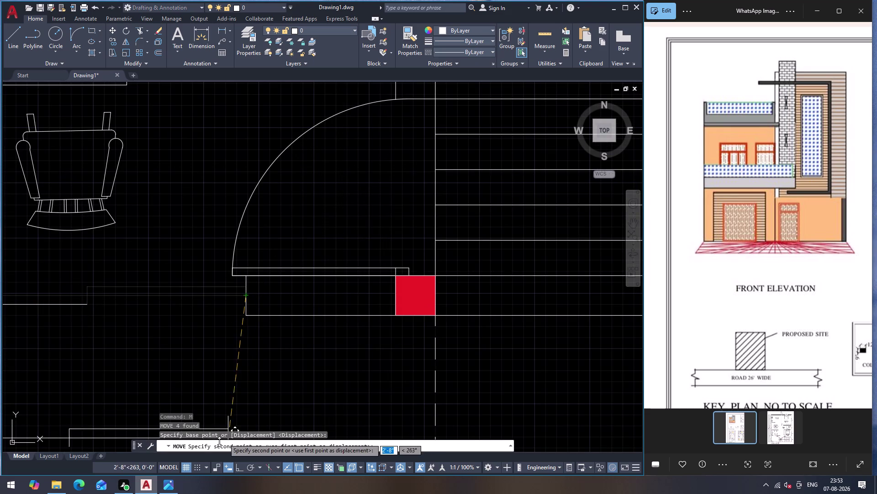
click(238, 468)
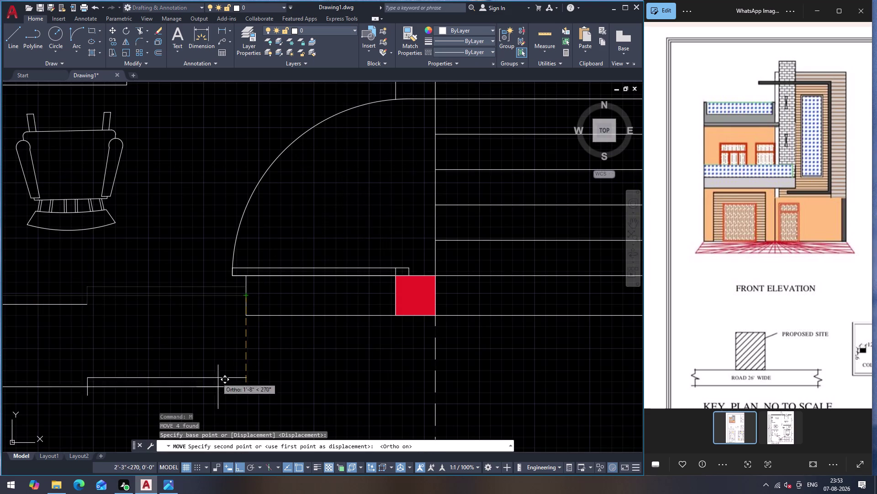
scroll(down, 3)
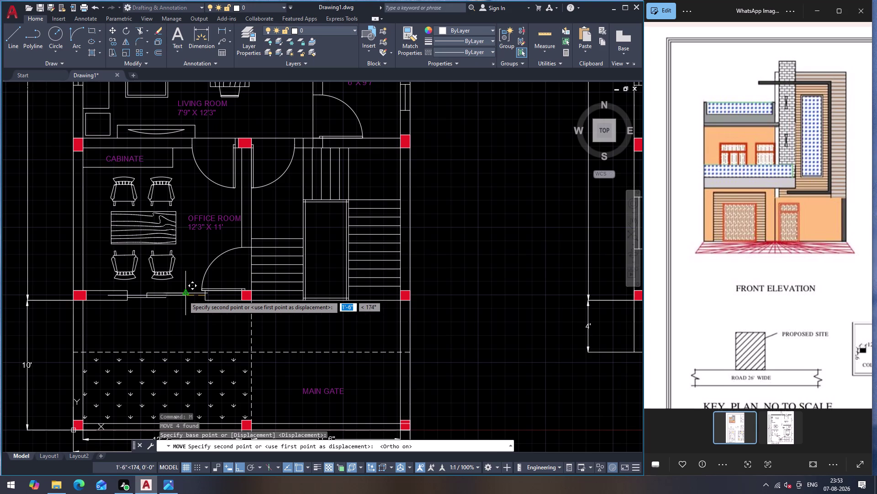
key(Escape)
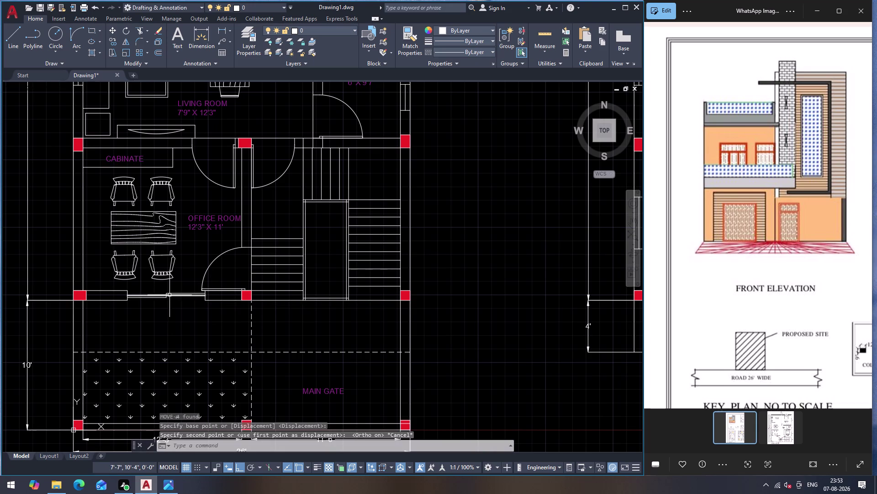
Reselect the window lines in the office room's front wall.
drag(144, 314, 145, 310)
click(179, 291)
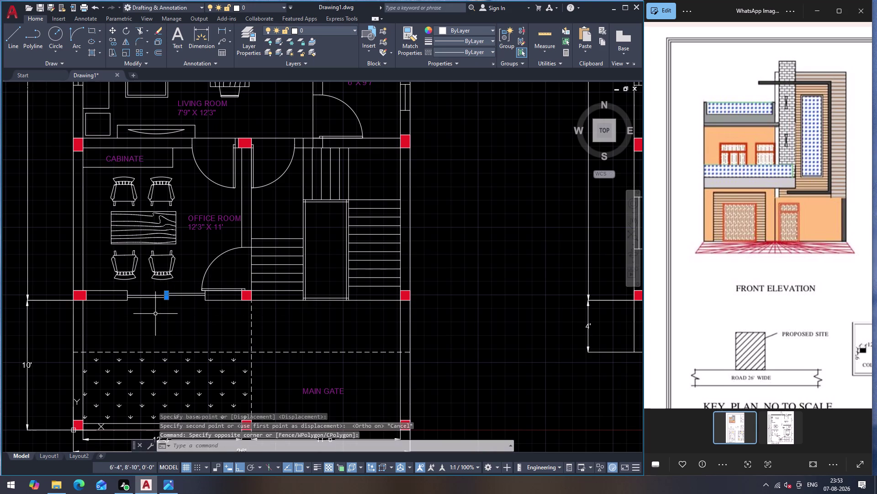
click(155, 313)
click(142, 288)
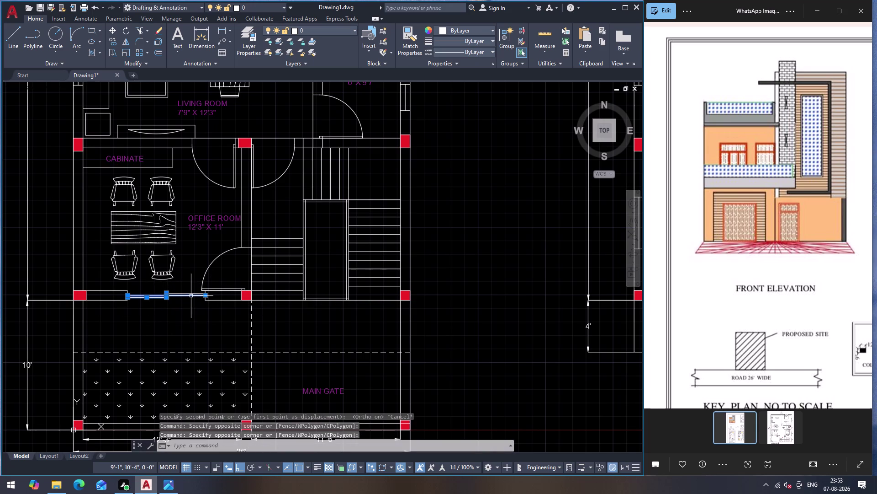
click(191, 281)
click(180, 303)
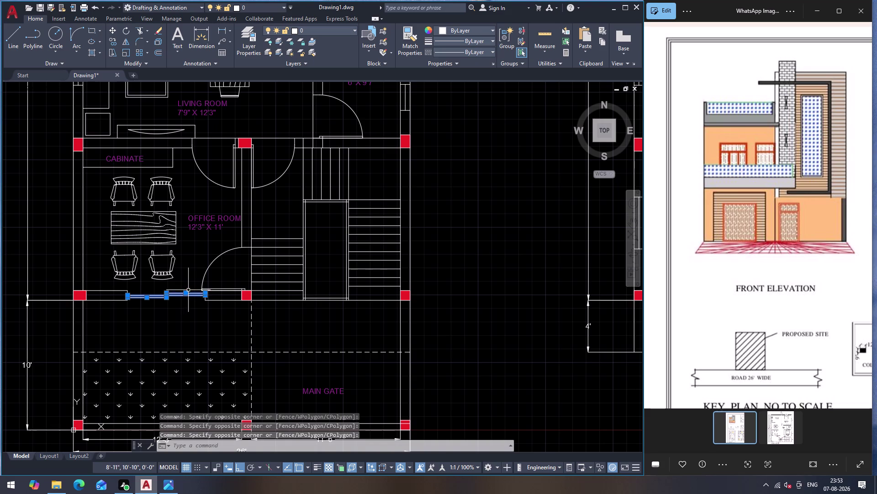
scroll(up, 3)
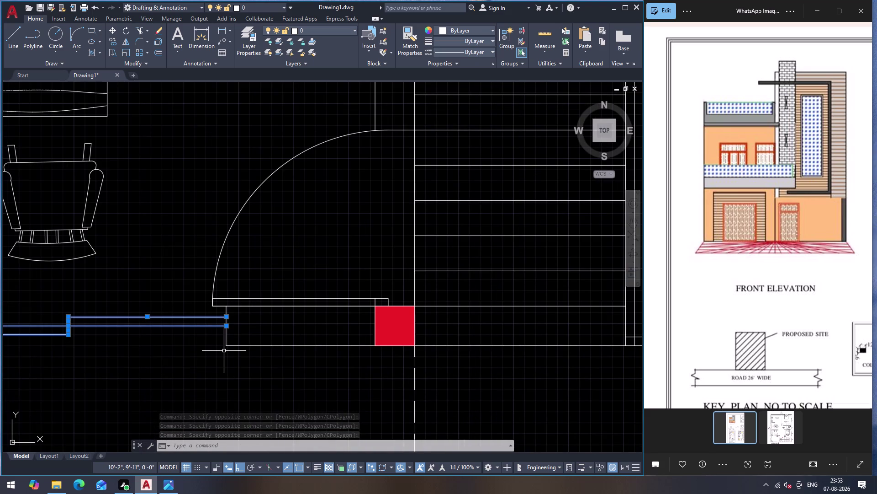
Move the window lines further left along the wall, away from the door.
key(m)
key(Return)
click(225, 328)
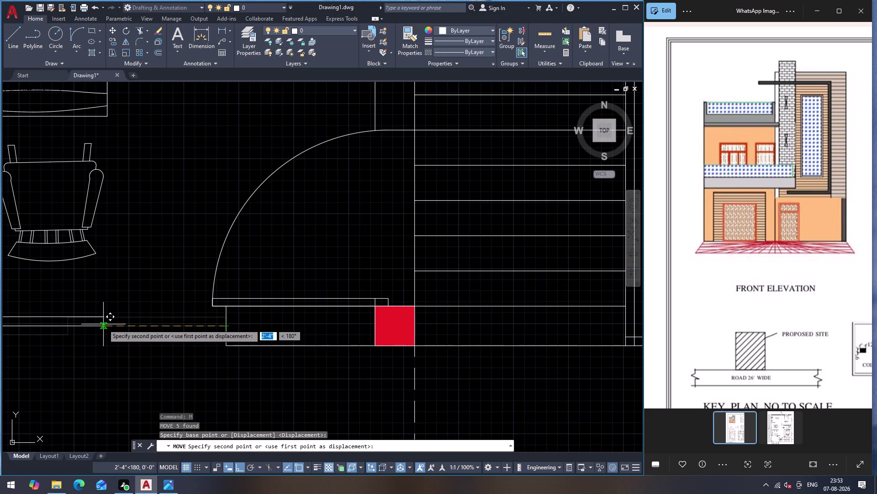
scroll(down, 3)
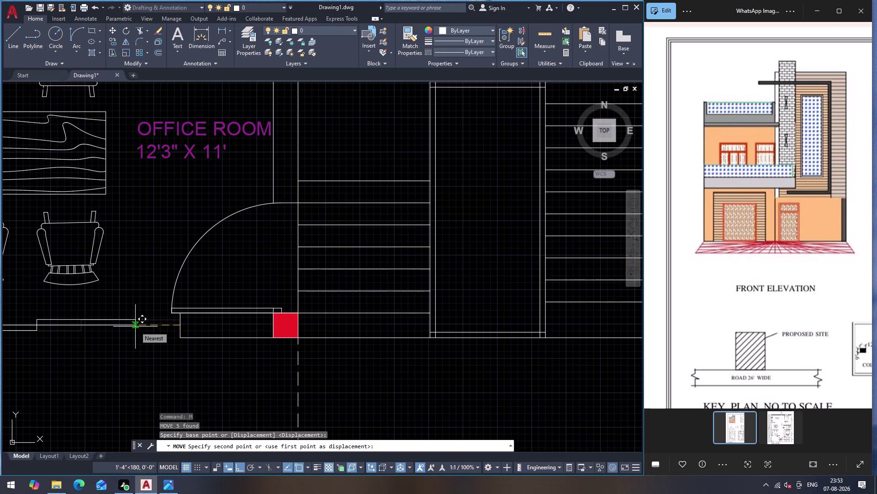
click(135, 326)
key(Escape)
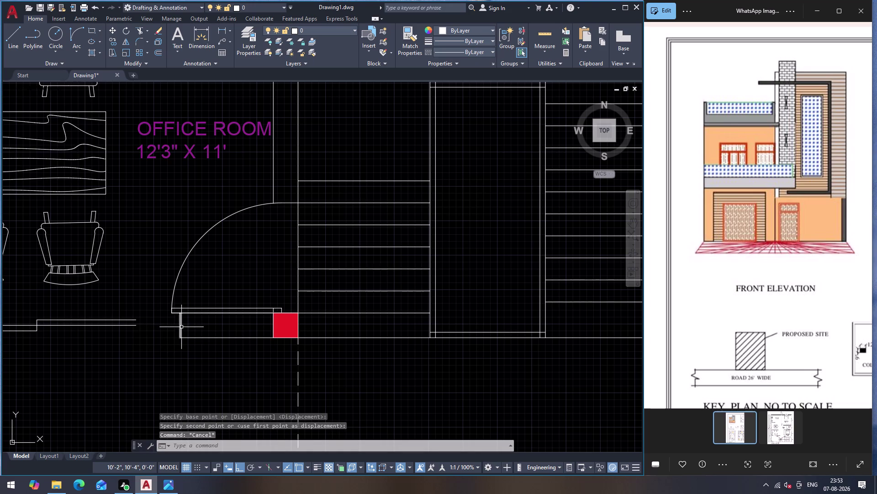
Move the window's short end line to the window's new end.
click(179, 326)
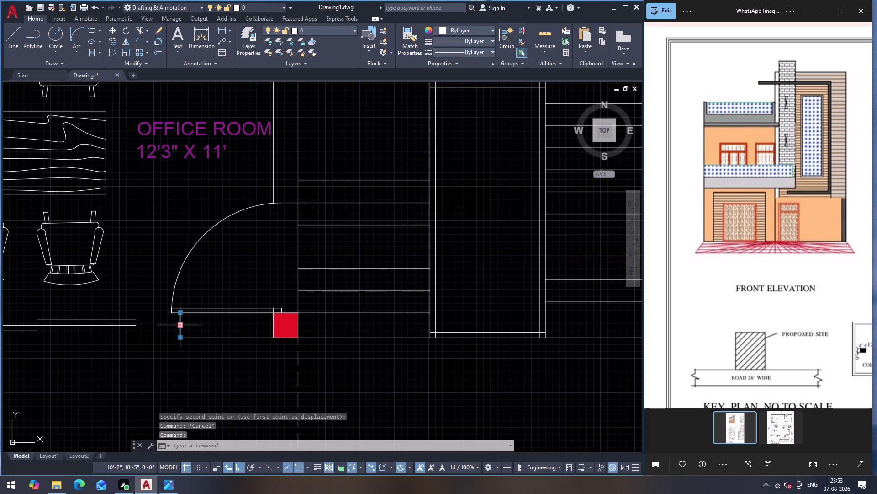
key(m)
key(Return)
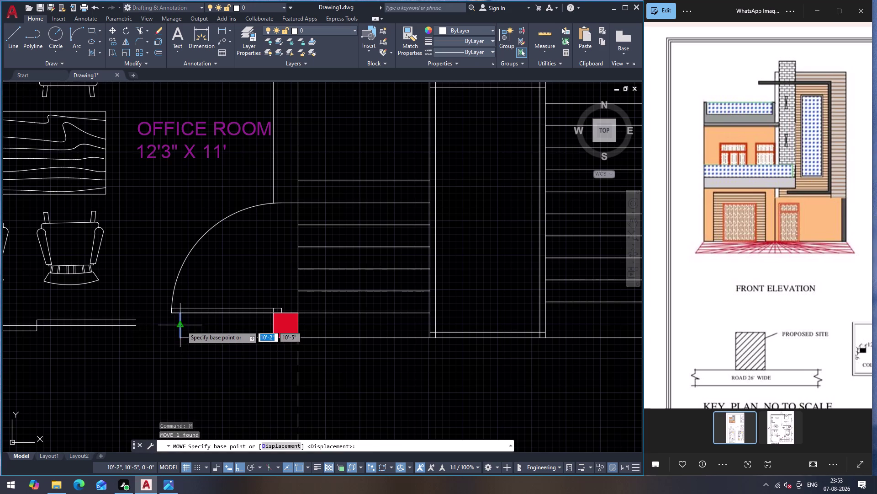
click(181, 325)
click(139, 325)
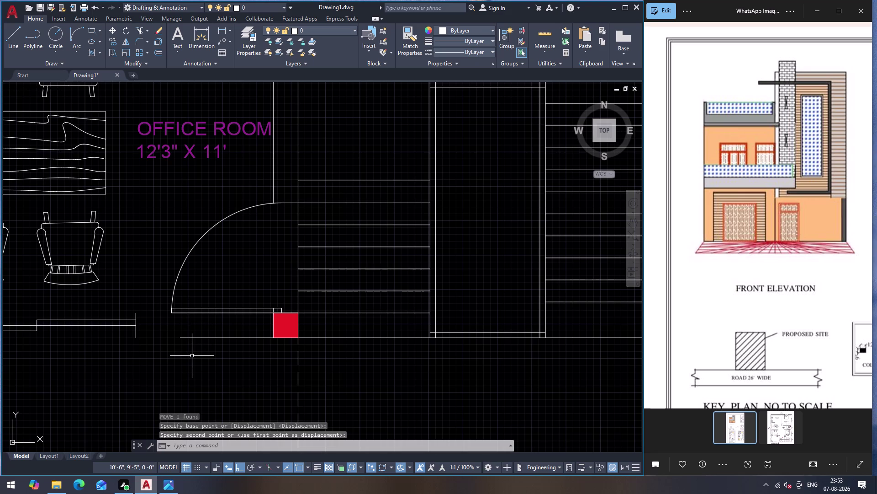
Extend a front wall line up to the door jamb with EX.
key(e)
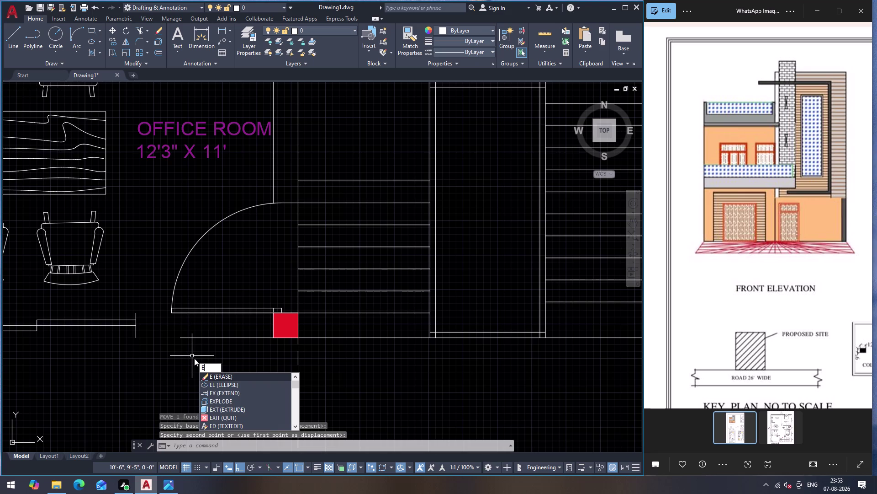
key(x)
key(Return)
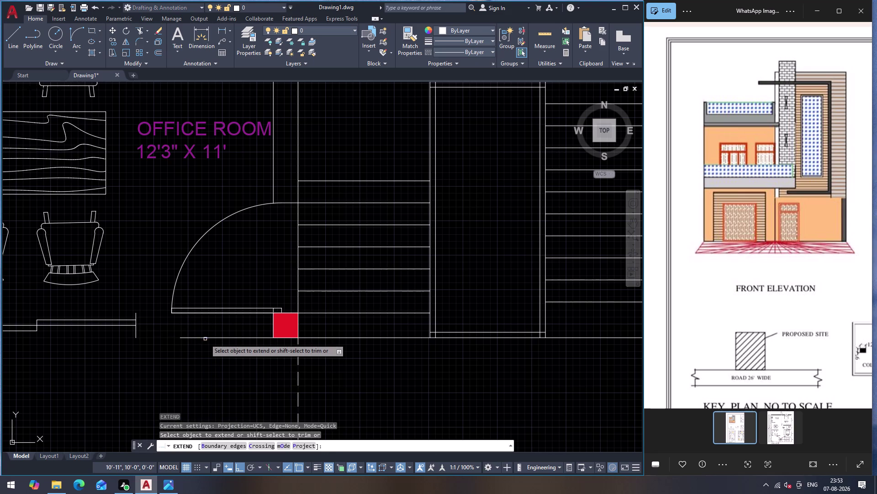
click(205, 339)
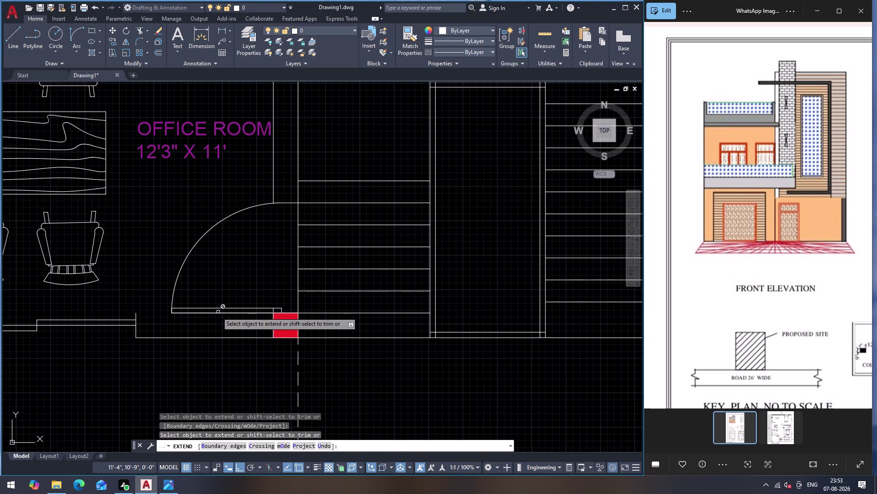
key(Escape)
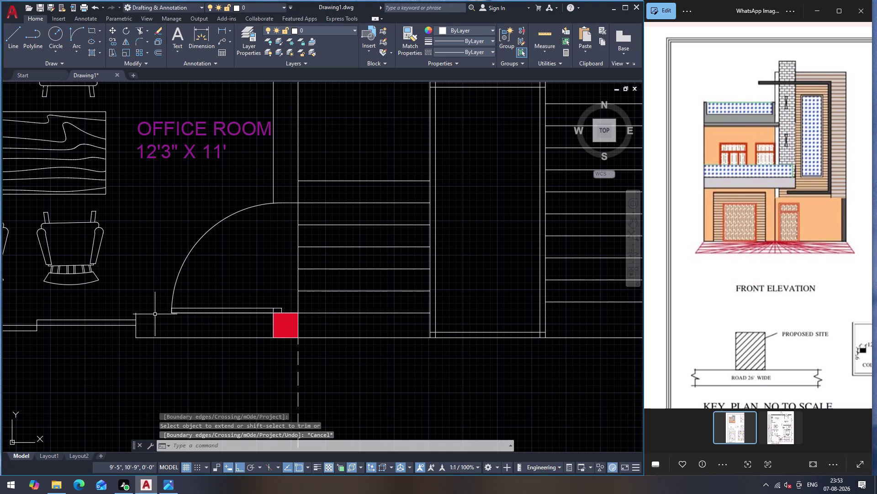
Draw a line closing the gap in the front wall.
key(l)
key(Return)
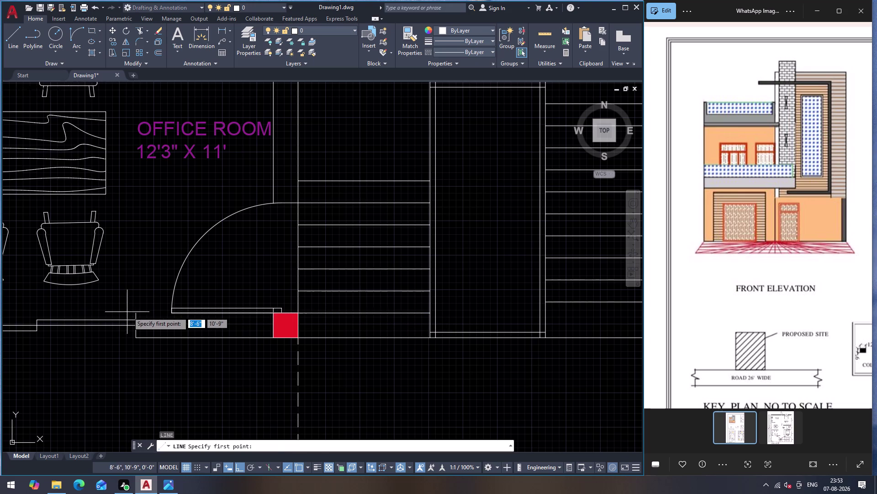
click(136, 313)
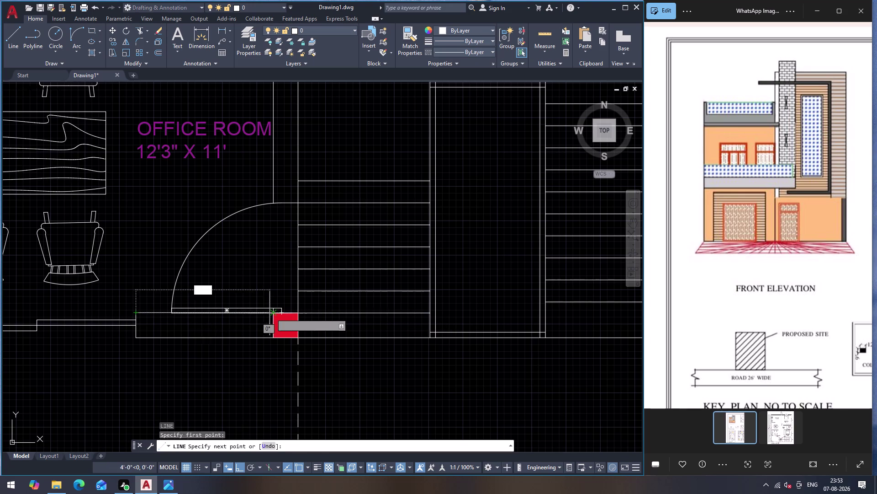
click(274, 313)
scroll(down, 3)
key(Escape)
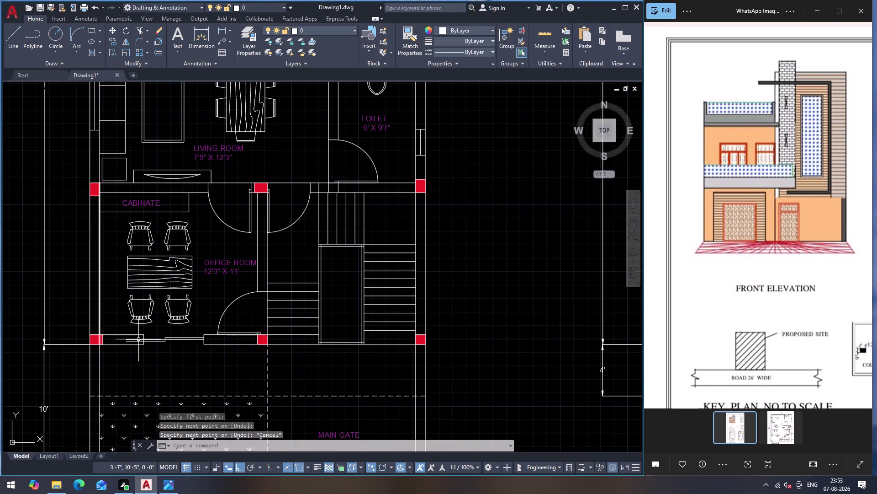
scroll(up, 3)
Start moving the window's end line, then abandon the move.
click(131, 335)
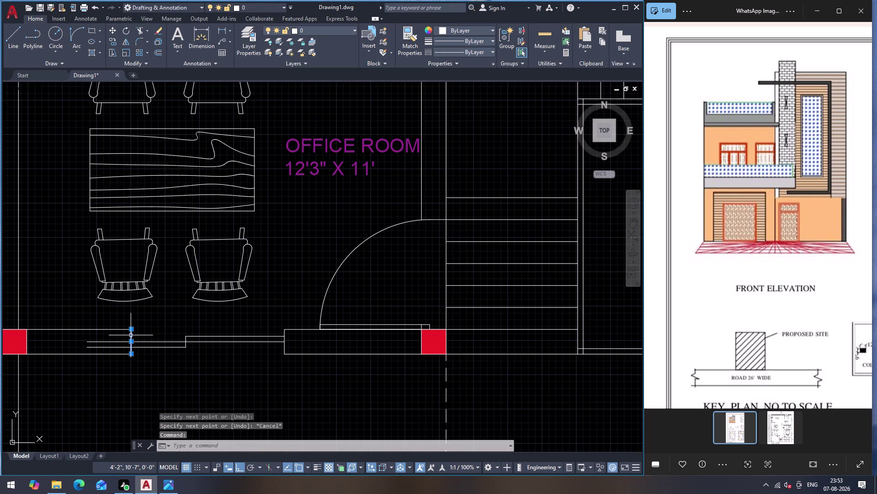
key(m)
key(Return)
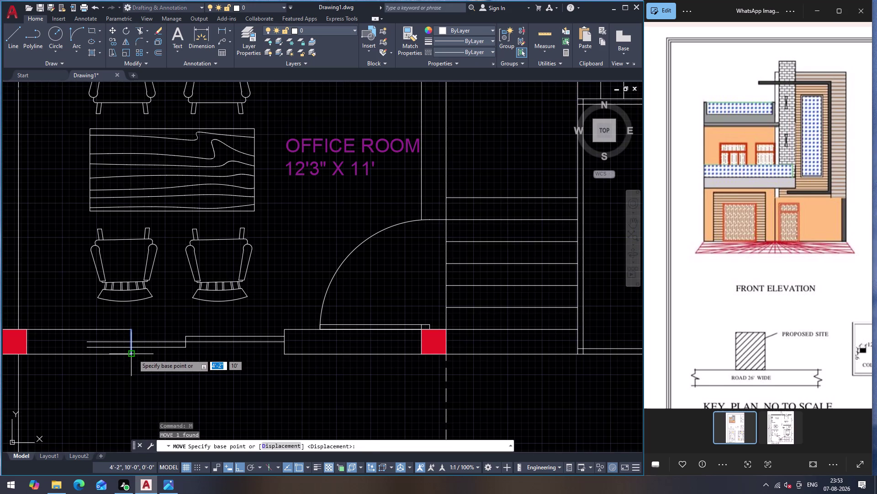
click(133, 354)
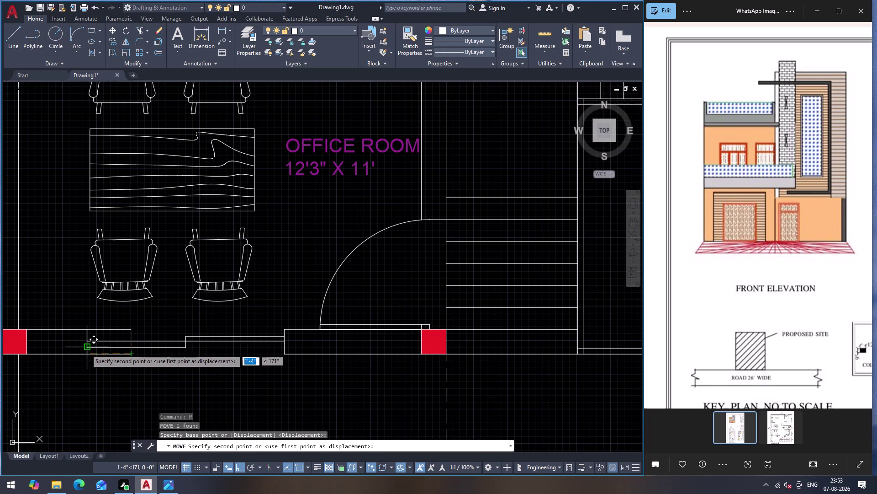
key(Escape)
scroll(up, 3)
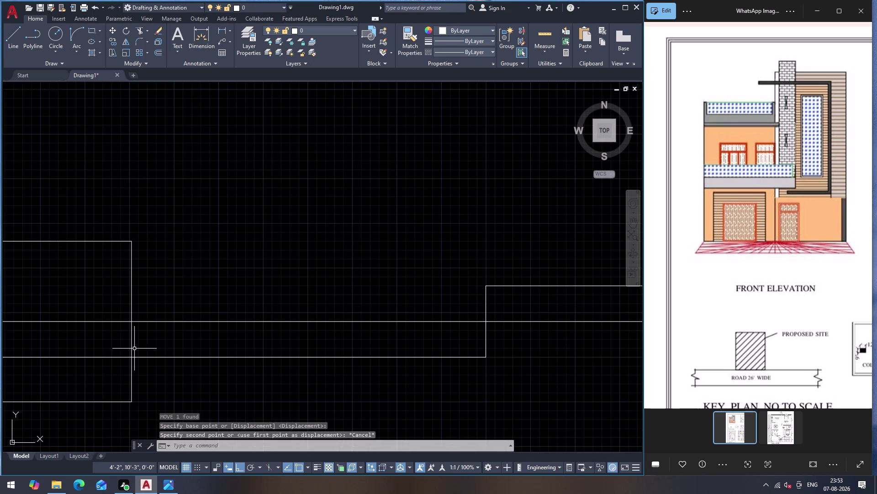
Move the short vertical front line to its new position at the window end.
click(132, 344)
key(m)
key(Return)
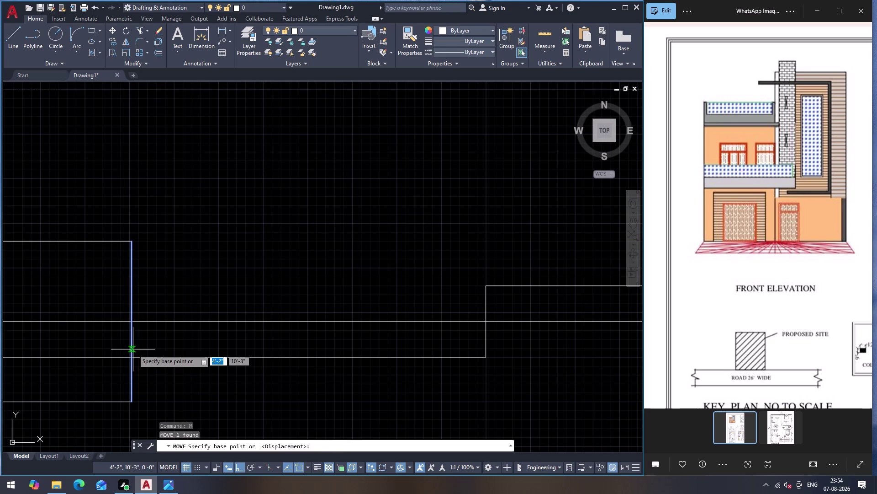
click(130, 356)
scroll(down, 3)
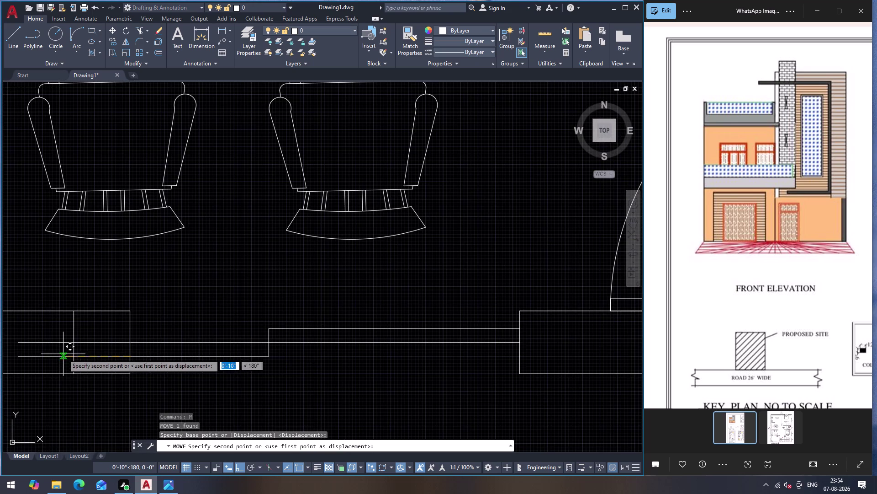
click(18, 354)
key(Escape)
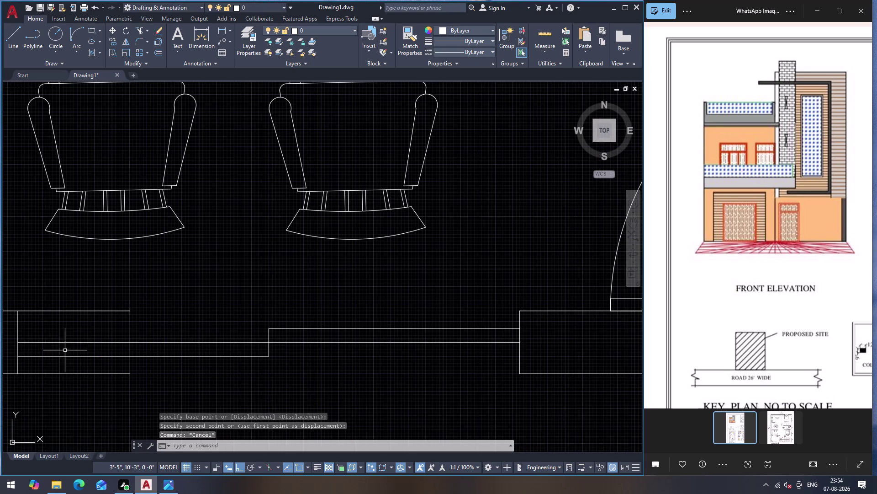
Trim away the four excess line ends with TR.
text(TR)
key(Return)
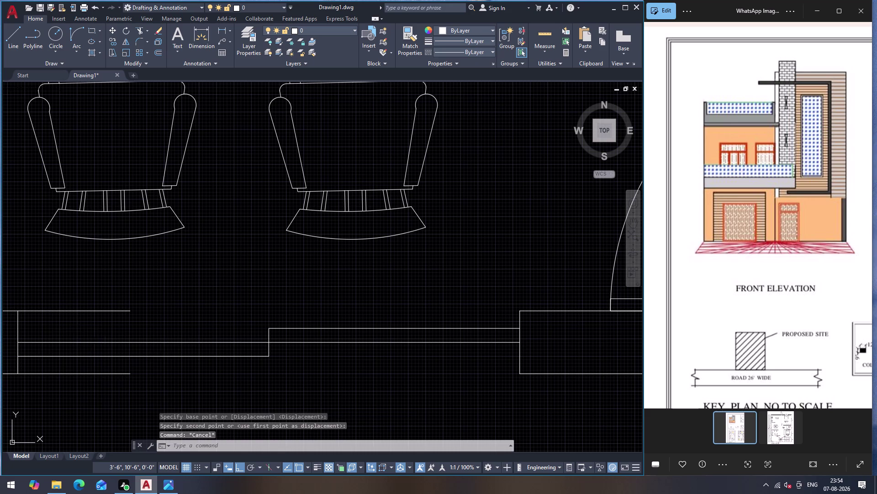
click(76, 329)
click(75, 300)
click(87, 368)
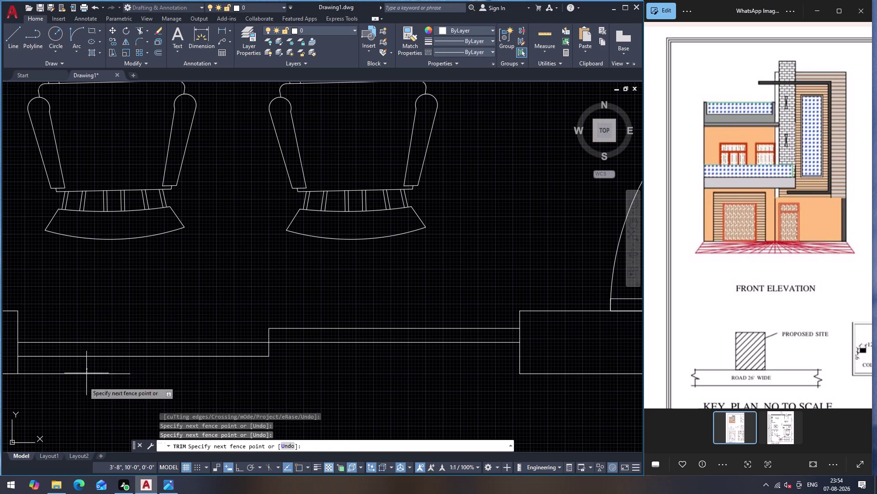
click(81, 396)
scroll(down, 3)
key(grave)
scroll(down, 3)
key(Escape)
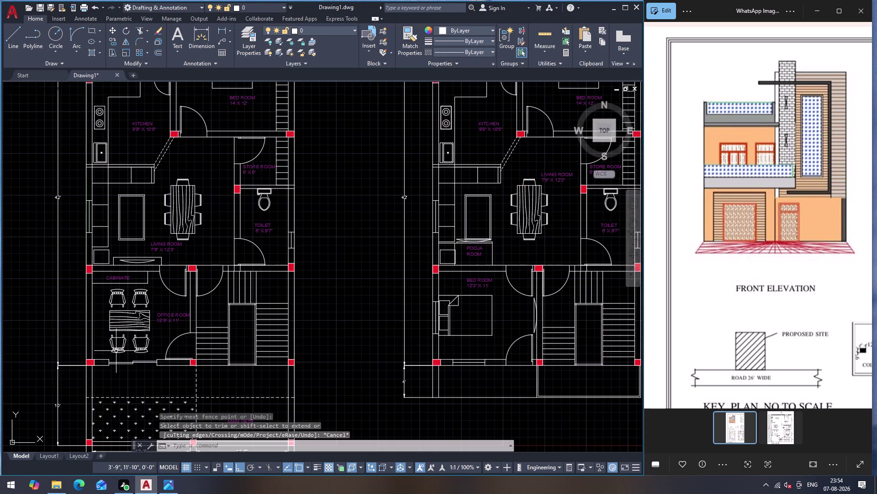
scroll(down, 3)
scroll(up, 3)
scroll(down, 3)
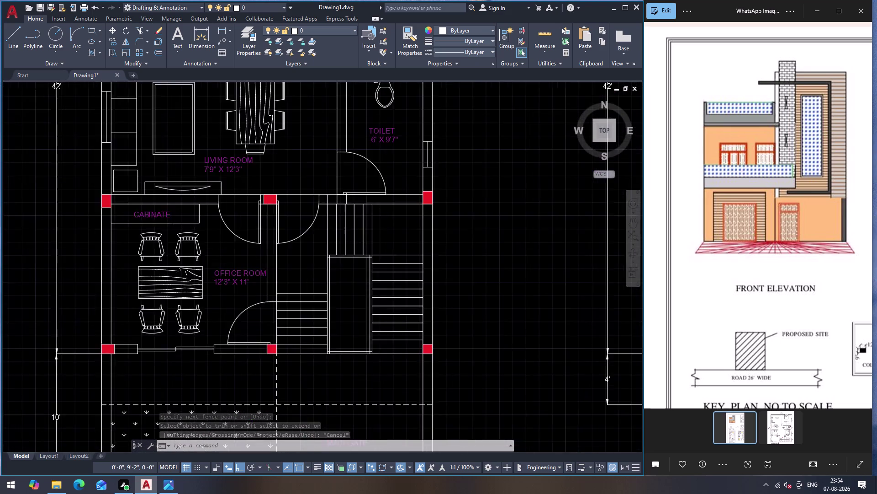
scroll(down, 3)
scroll(up, 3)
scroll(down, 3)
scroll(up, 3)
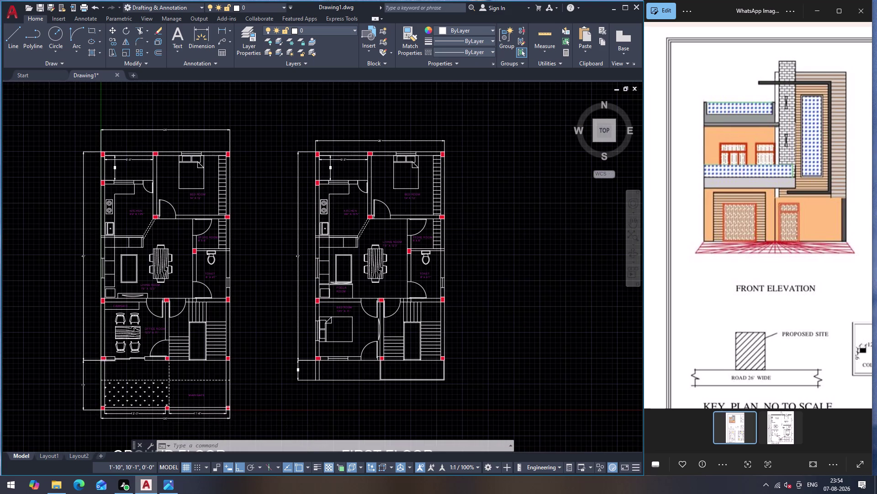
scroll(up, 3)
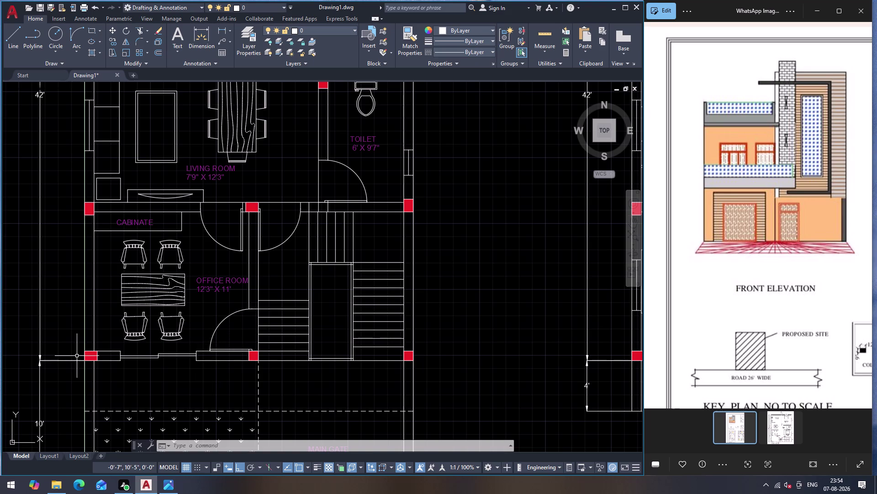
click(223, 35)
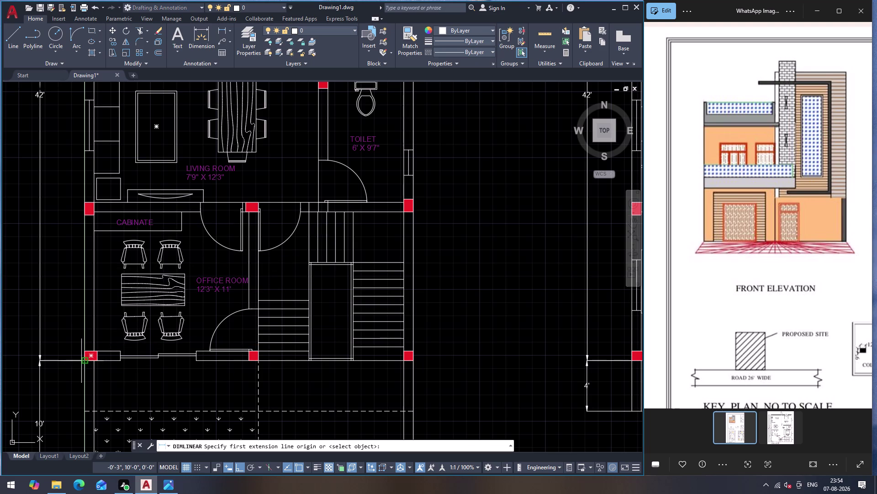
click(82, 361)
click(121, 363)
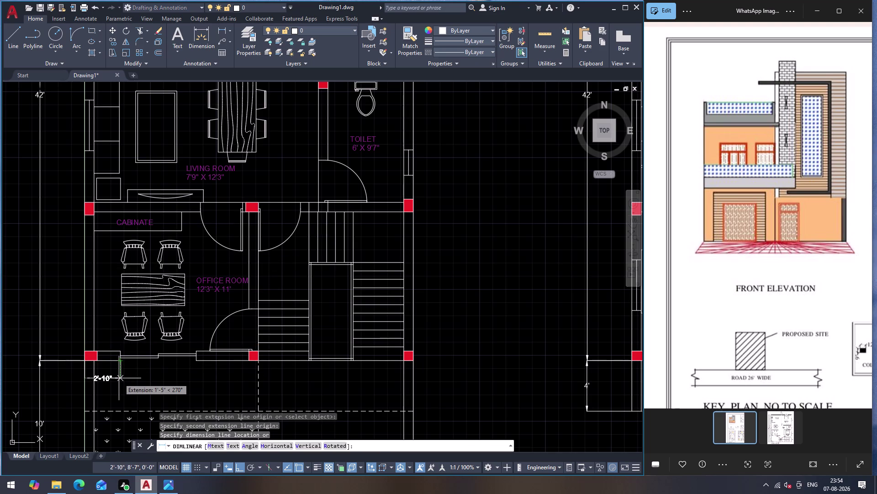
key(Escape)
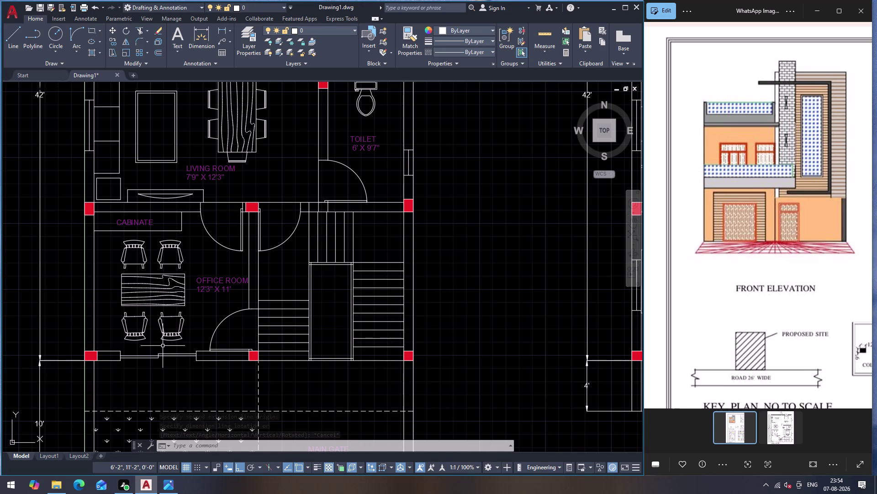
scroll(down, 3)
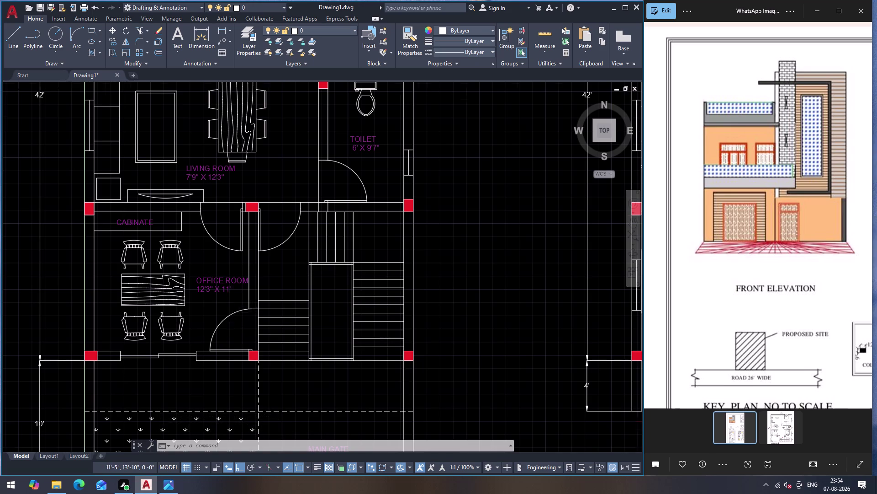
scroll(down, 3)
scroll(up, 3)
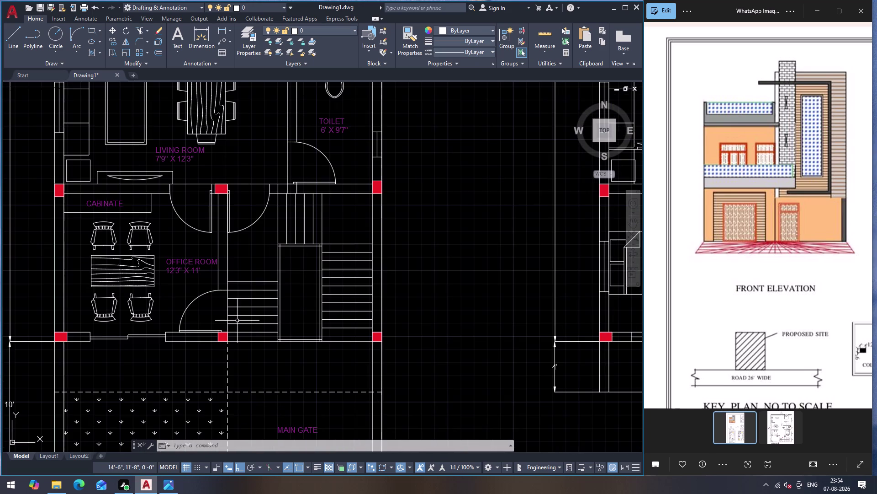
scroll(down, 3)
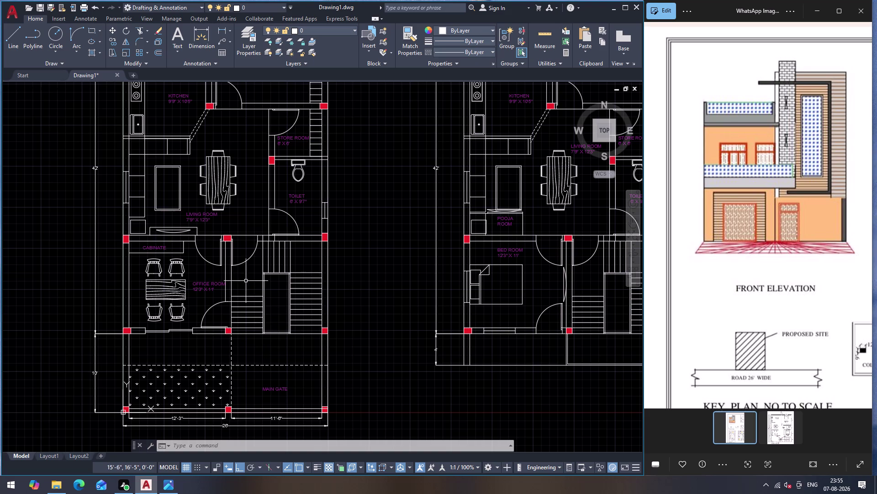
Zoom in around the kitchen and bedroom and start the Hatch command with H.
scroll(down, 3)
scroll(up, 3)
scroll(up, 3)
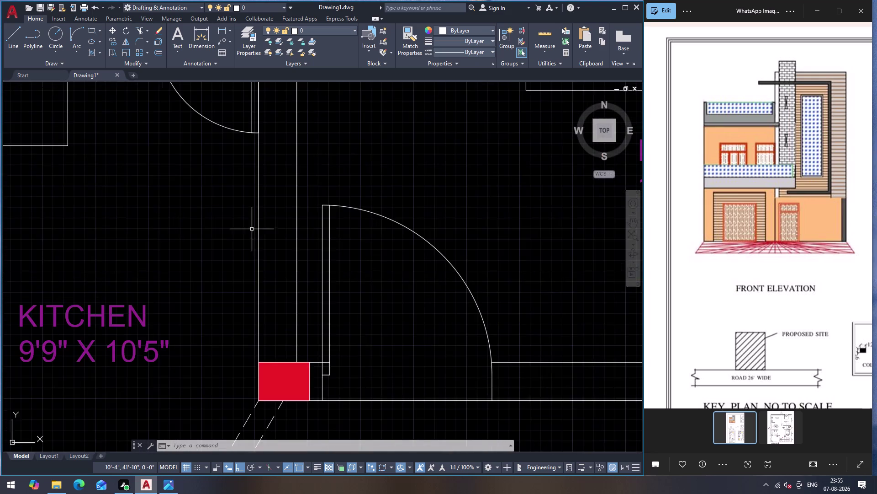
scroll(up, 3)
scroll(down, 3)
scroll(up, 3)
scroll(down, 3)
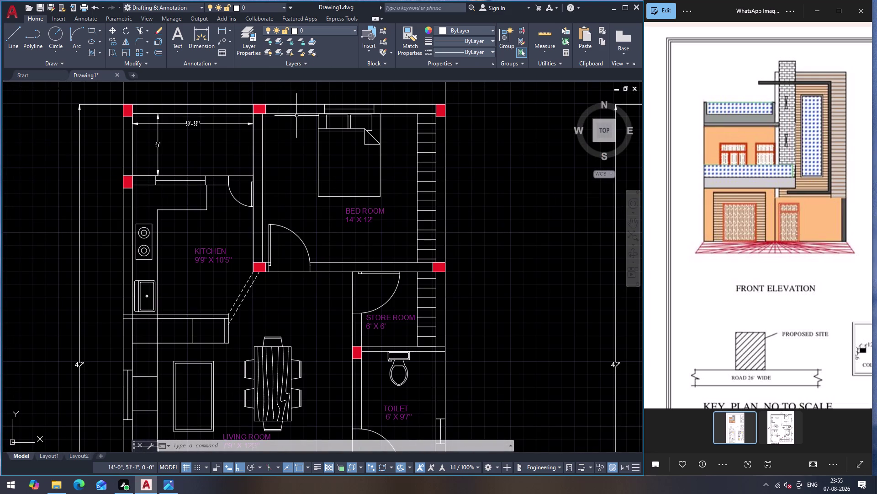
key(h)
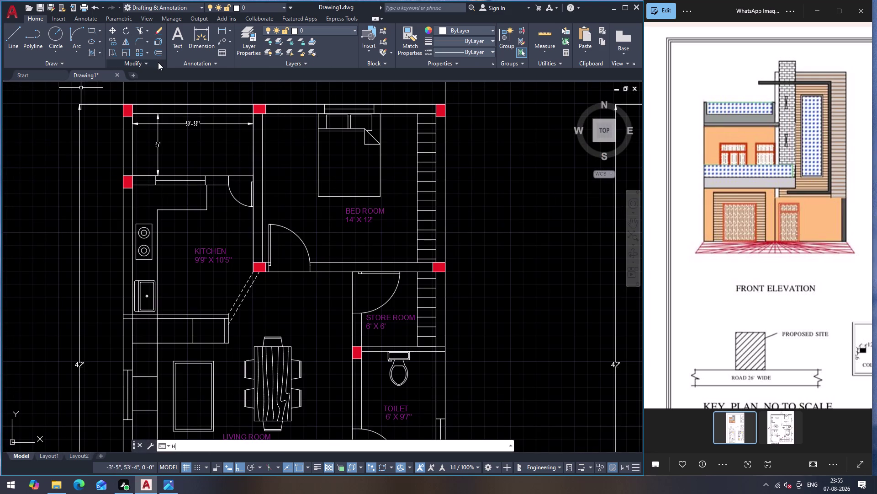
key(Return)
Set the hatch to the SOLID pattern with index colour 130, cyan.
click(92, 40)
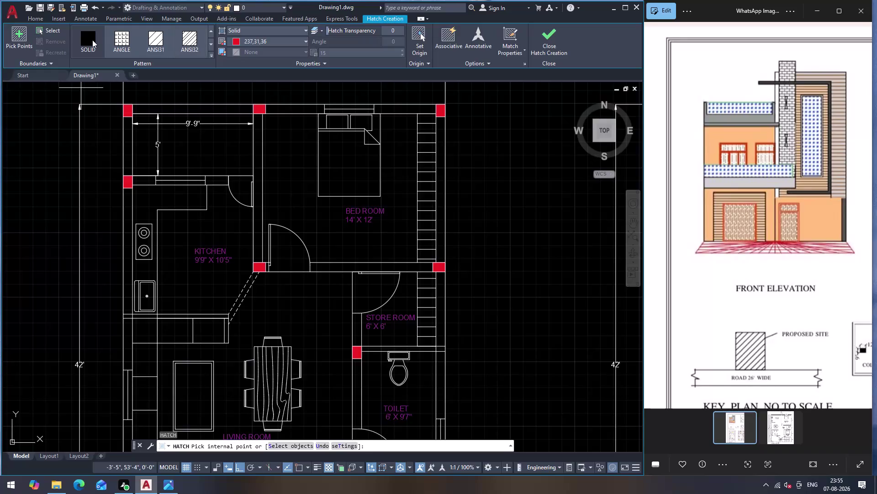
click(306, 40)
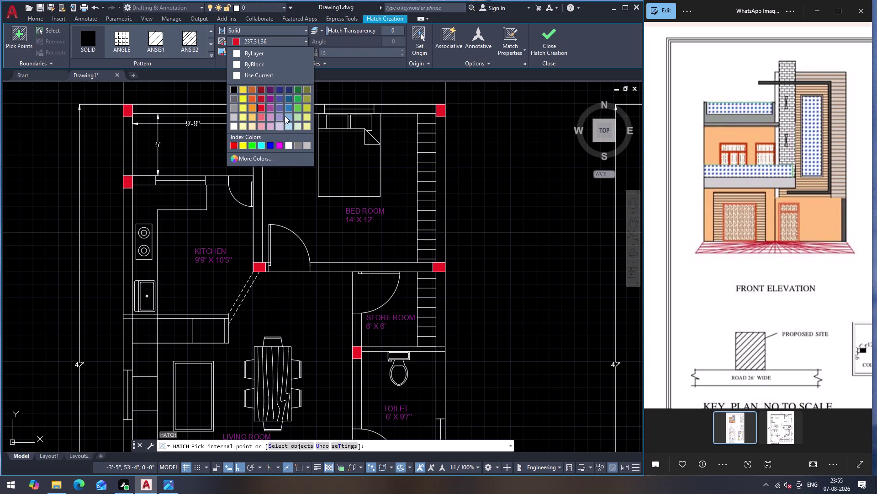
click(238, 157)
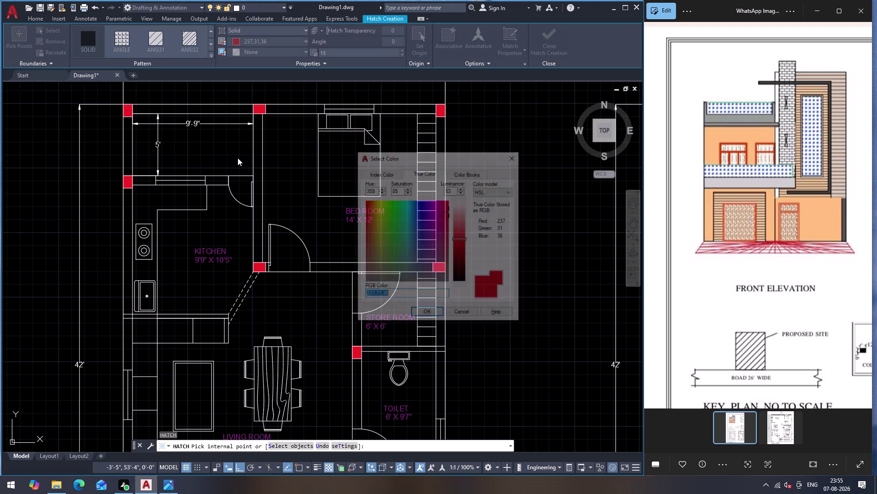
click(392, 174)
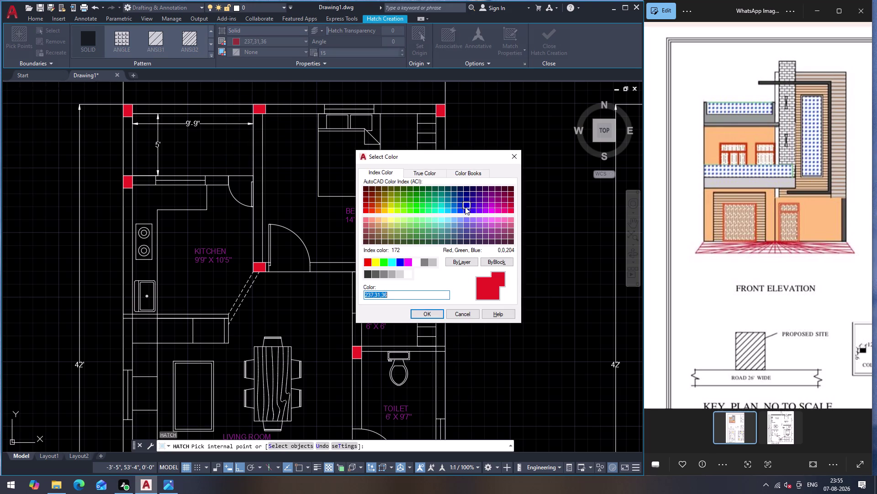
click(443, 210)
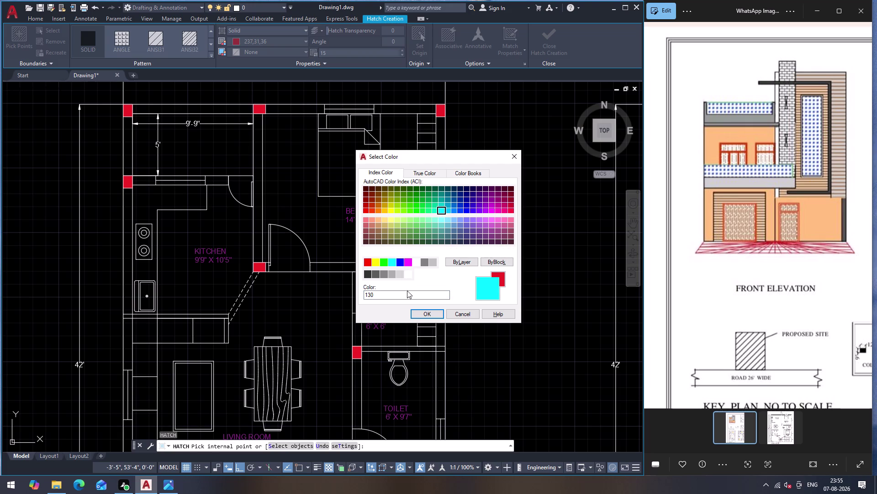
click(416, 313)
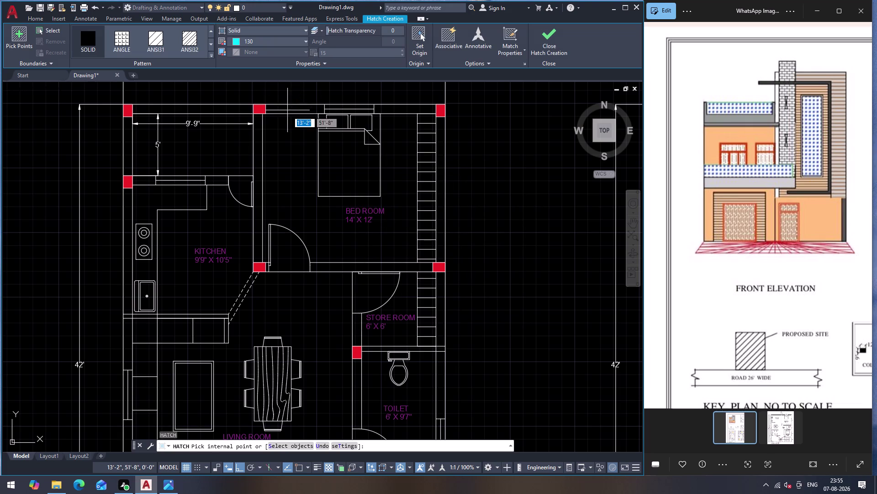
Hatch the bedroom and upper kitchen walls: top, right, dividing and door walls.
click(288, 111)
click(409, 107)
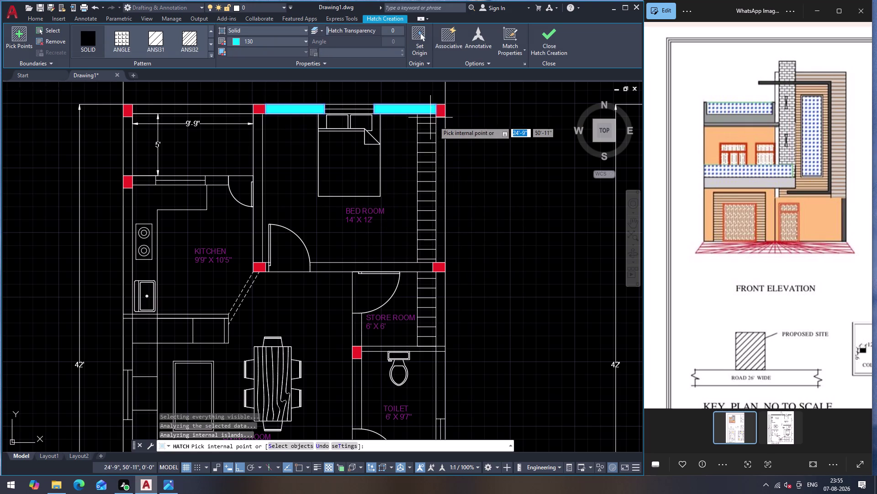
click(440, 142)
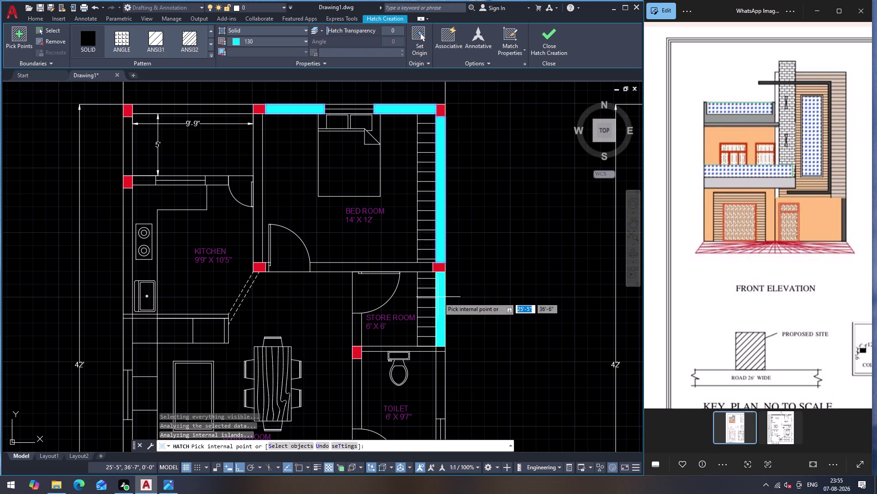
click(441, 299)
click(395, 266)
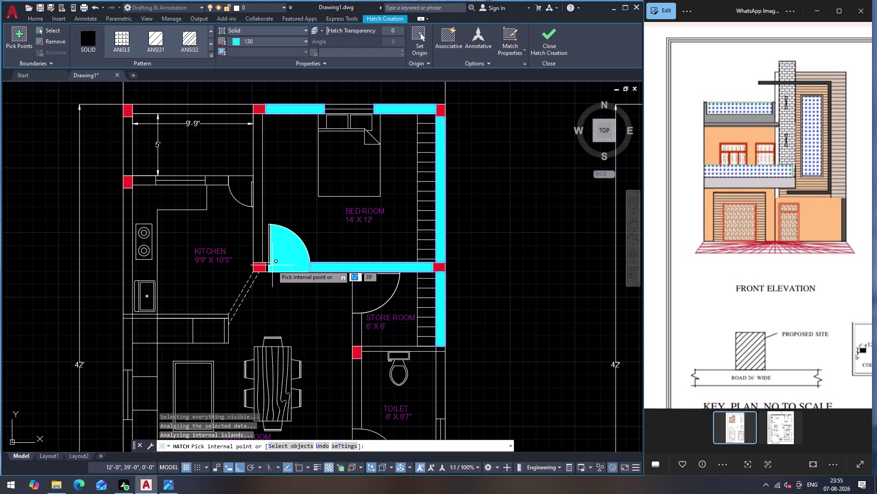
click(267, 268)
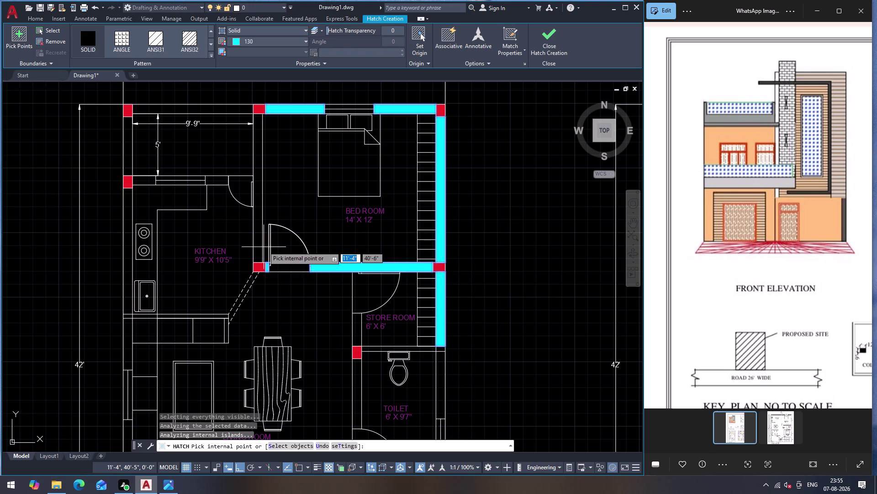
click(257, 231)
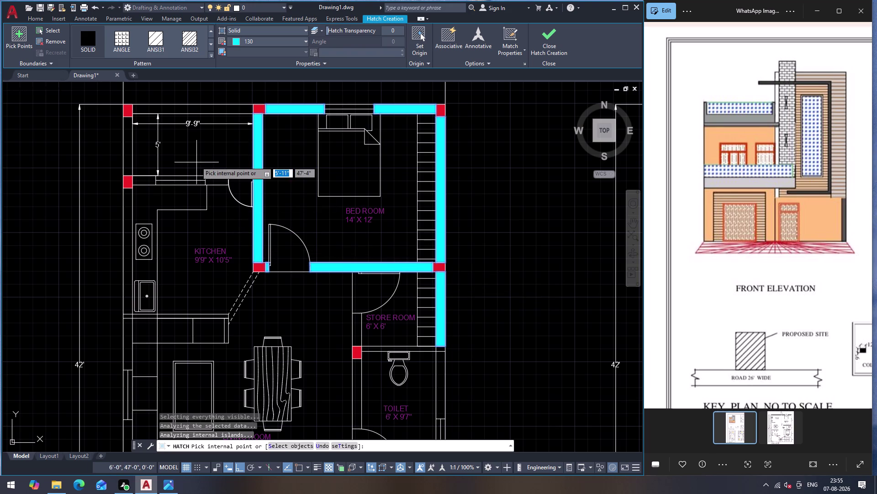
click(216, 183)
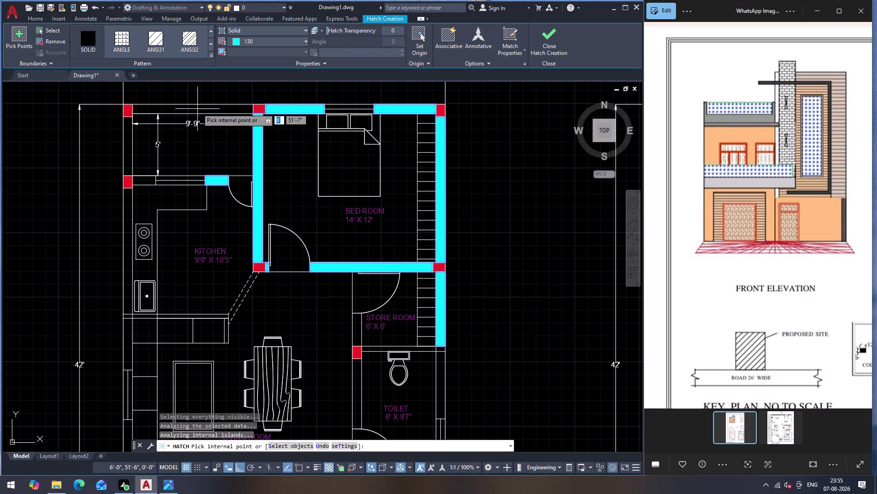
click(197, 108)
click(127, 164)
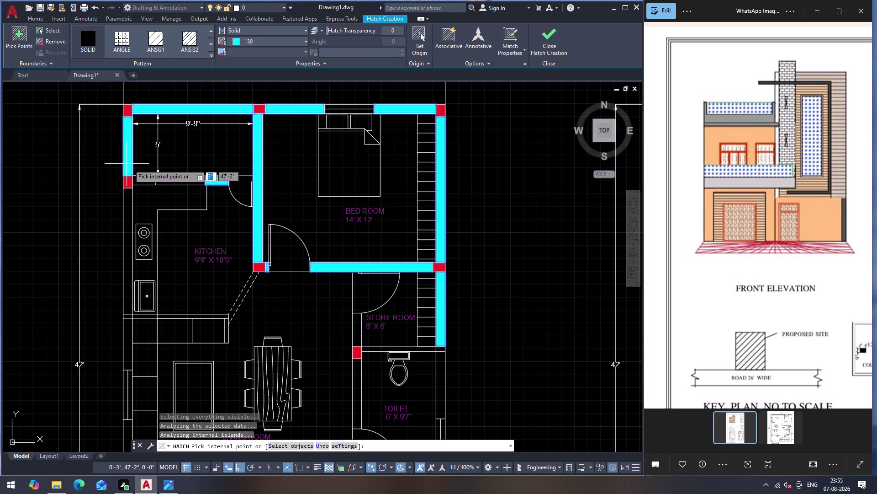
click(151, 179)
scroll(down, 3)
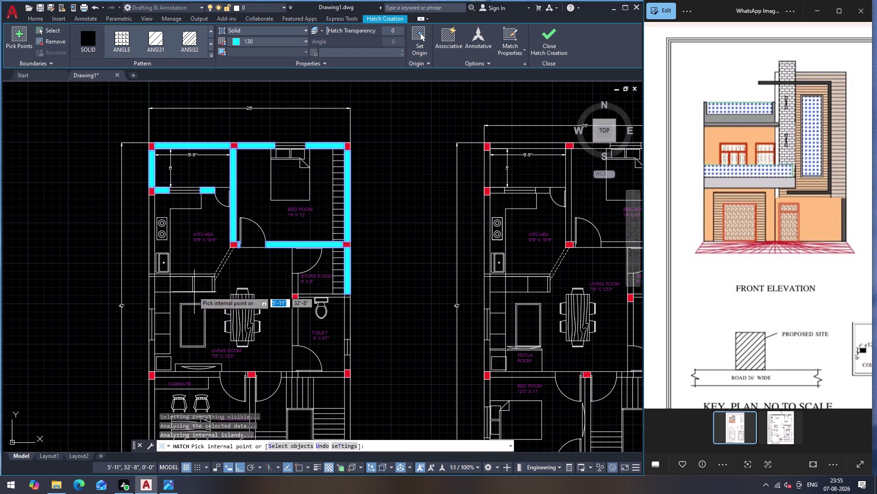
scroll(up, 3)
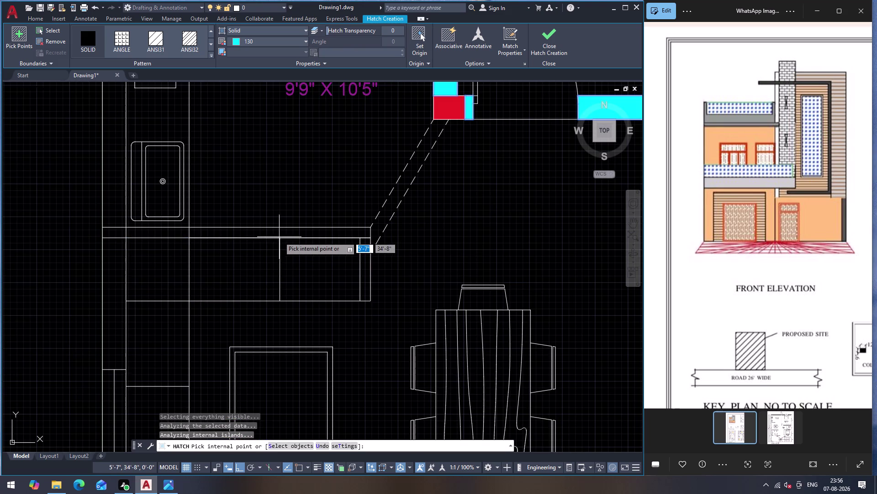
Hatch the remaining kitchen wall segments and a living room wall.
click(279, 232)
click(155, 231)
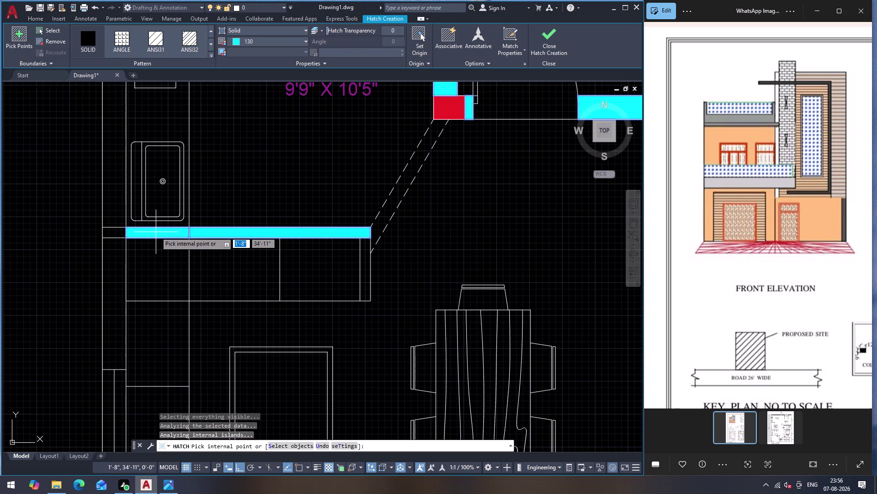
click(117, 233)
click(119, 217)
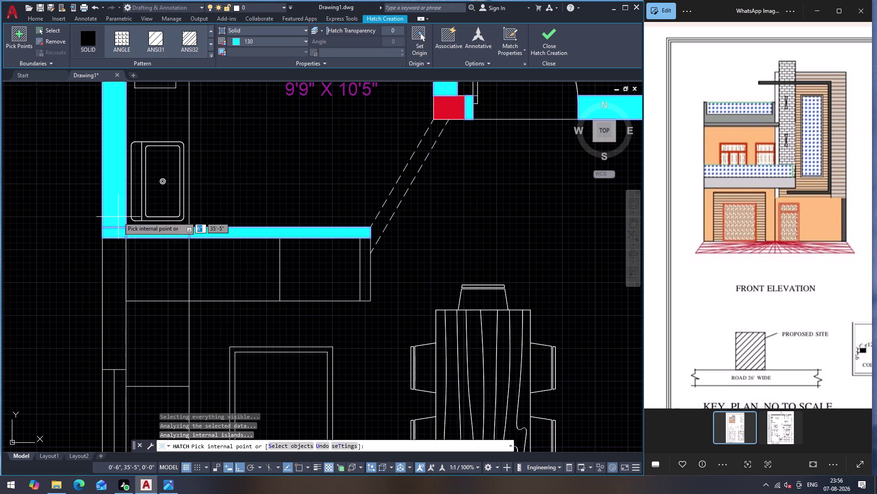
click(113, 253)
scroll(down, 3)
scroll(down, 3)
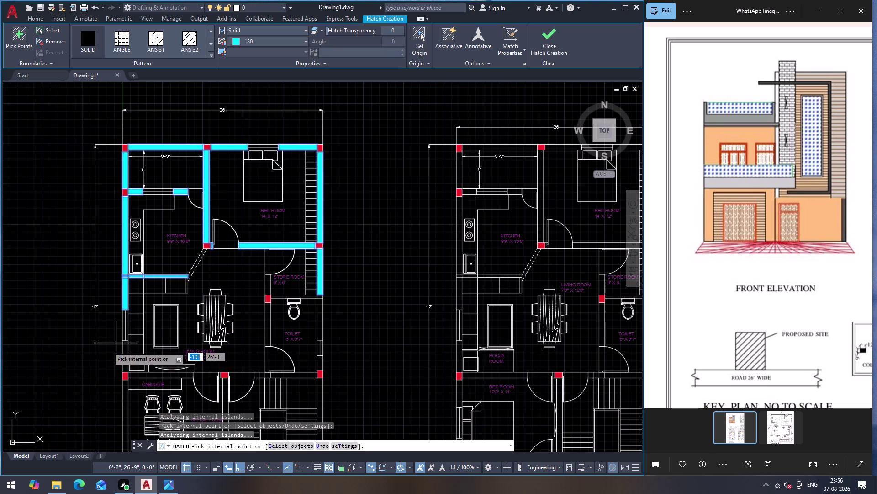
click(124, 353)
scroll(down, 3)
scroll(up, 3)
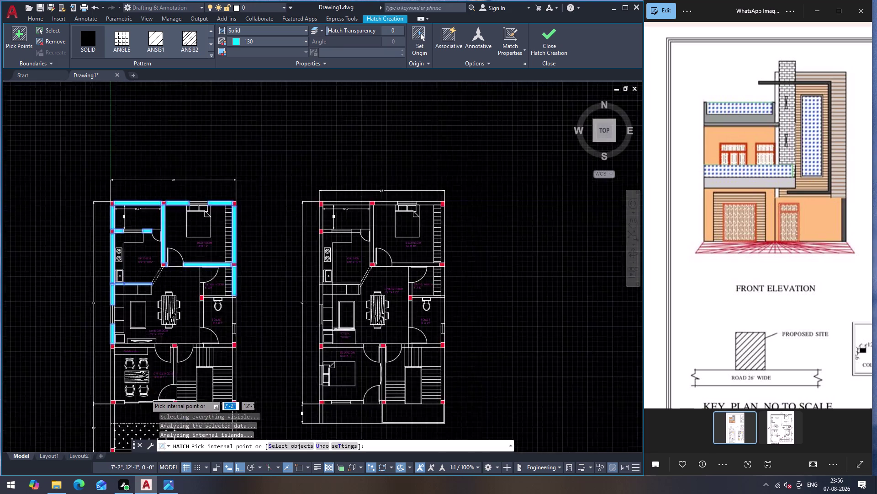
scroll(up, 3)
Hatch the walls by the cabinet area, the office divider and below the toilet.
click(155, 195)
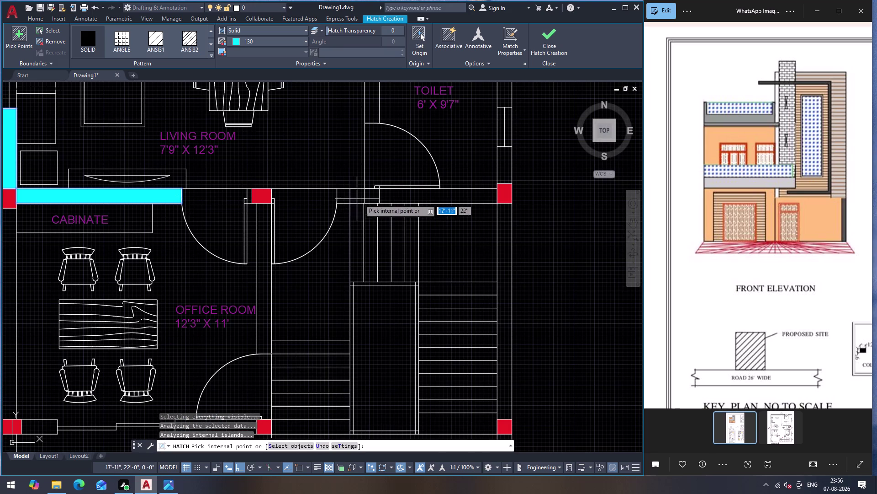
click(382, 195)
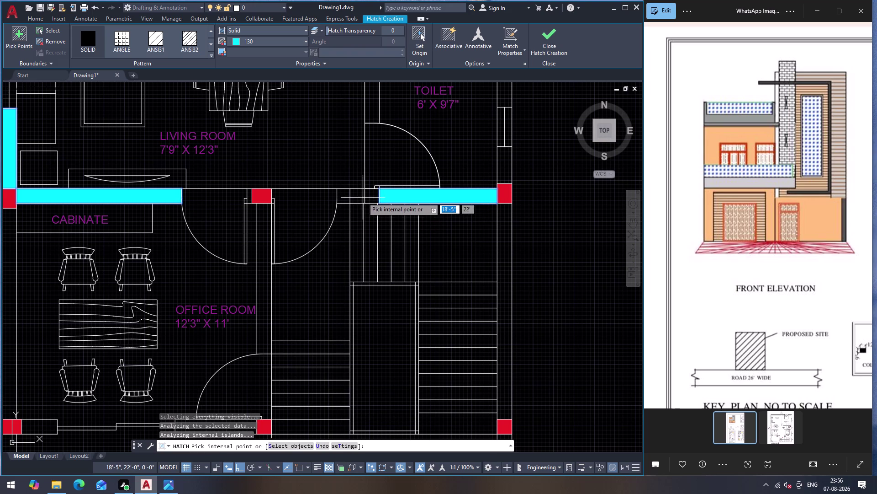
click(367, 195)
click(354, 195)
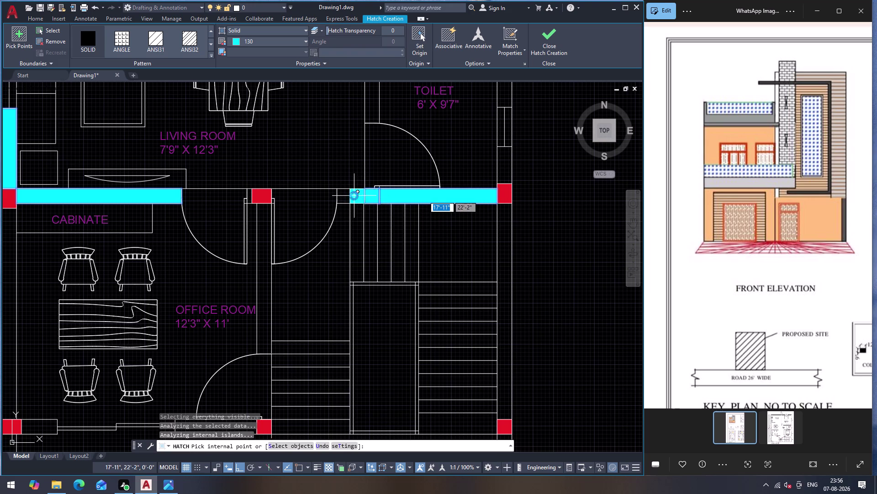
scroll(down, 3)
scroll(up, 3)
scroll(down, 3)
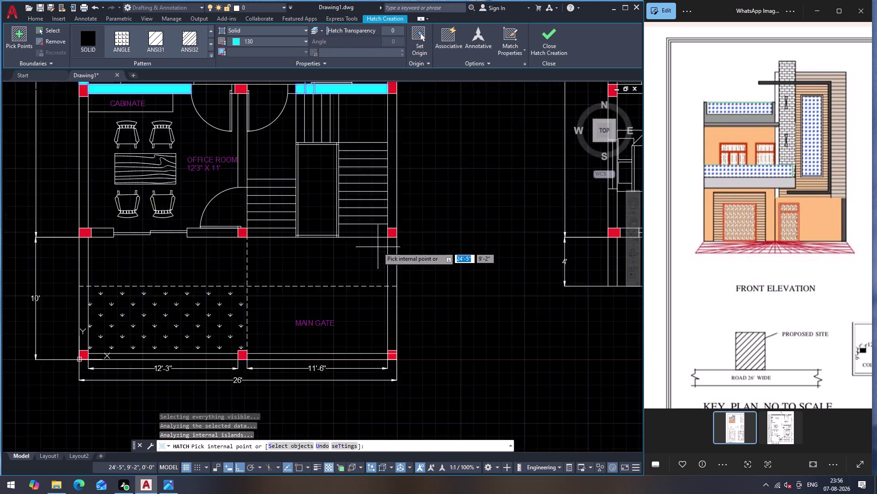
scroll(down, 3)
Hatch the staircase, office room, main gate and front boundary wall segments.
click(386, 222)
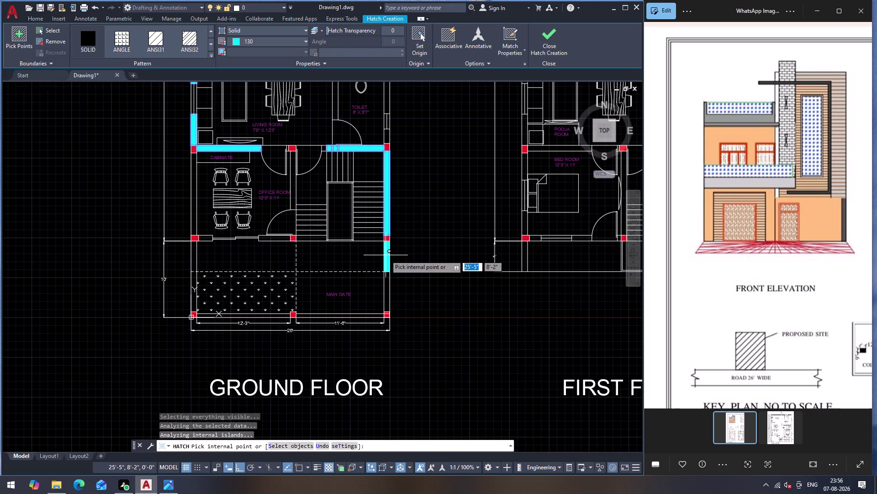
click(385, 255)
click(293, 190)
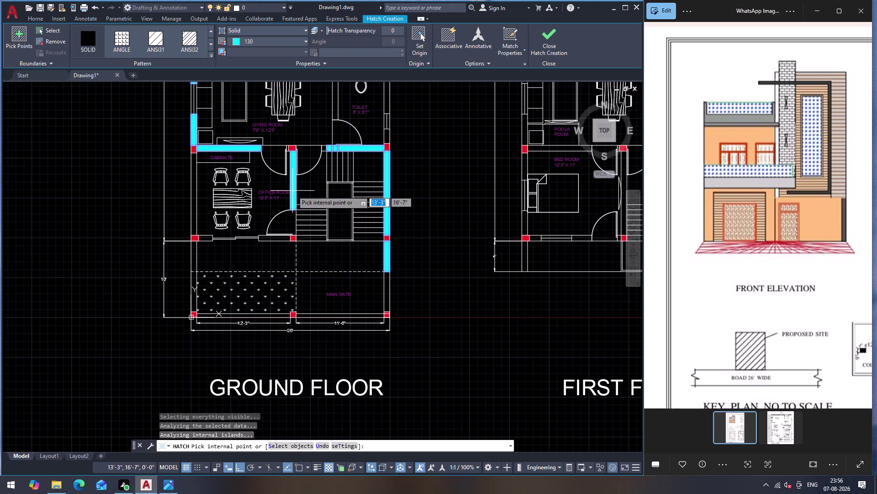
click(282, 239)
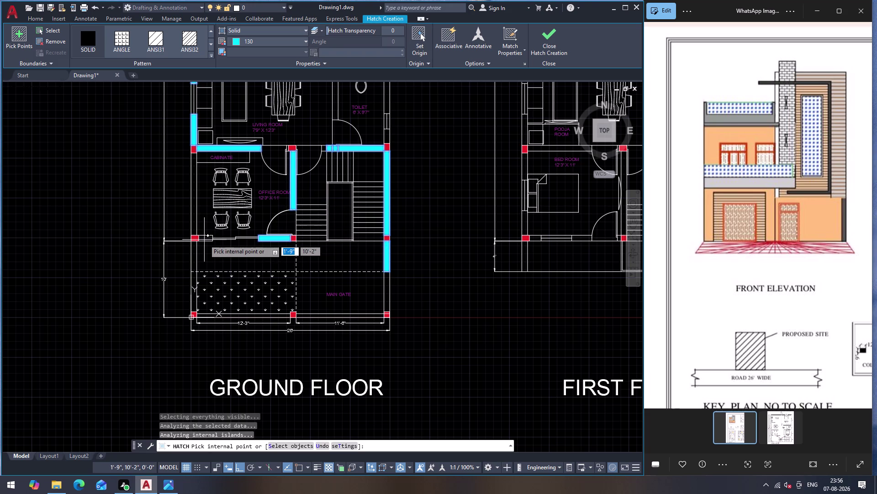
click(204, 236)
click(195, 212)
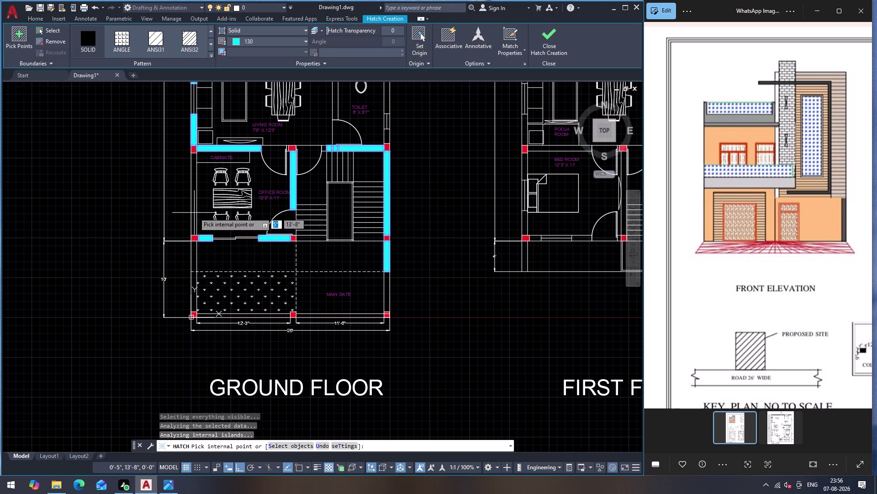
click(195, 247)
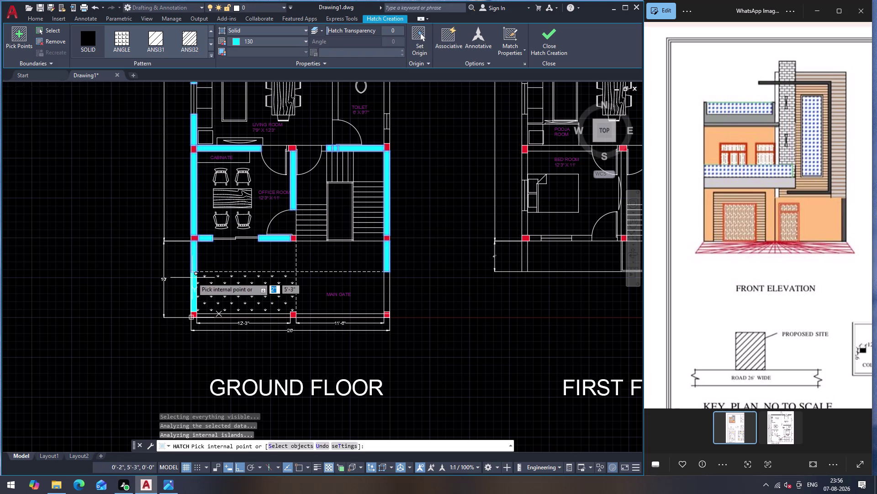
click(192, 277)
click(388, 288)
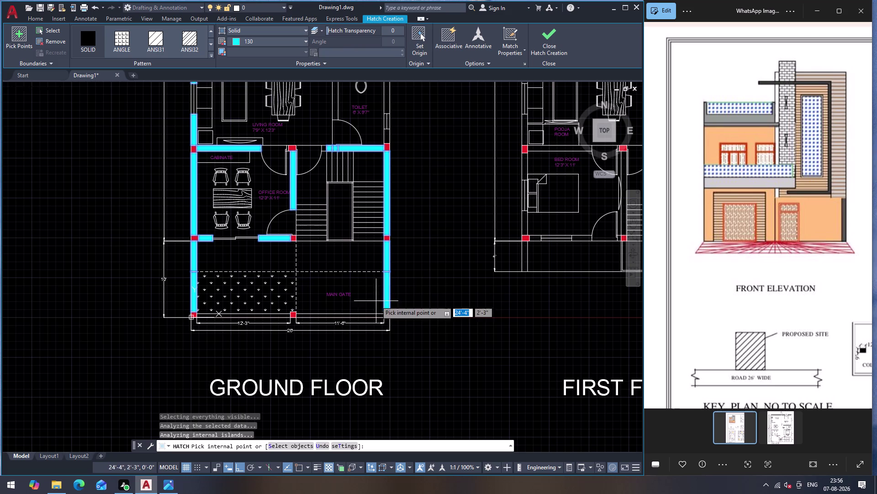
click(358, 316)
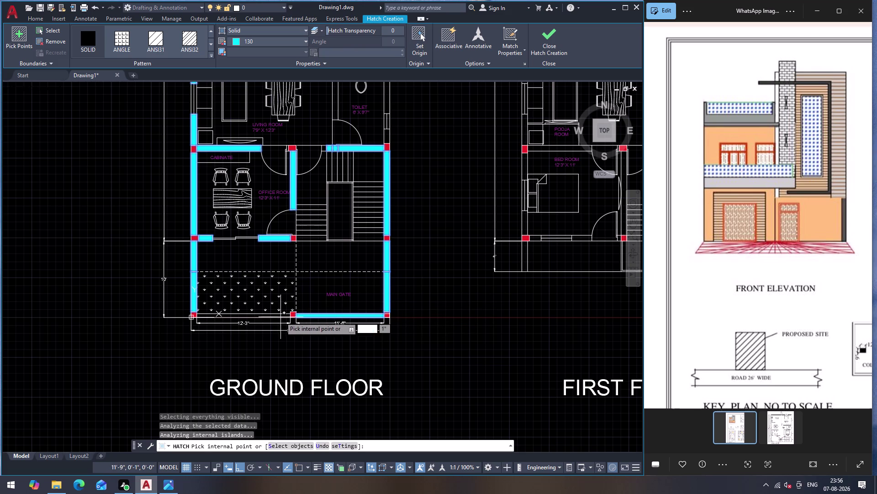
click(281, 315)
scroll(down, 3)
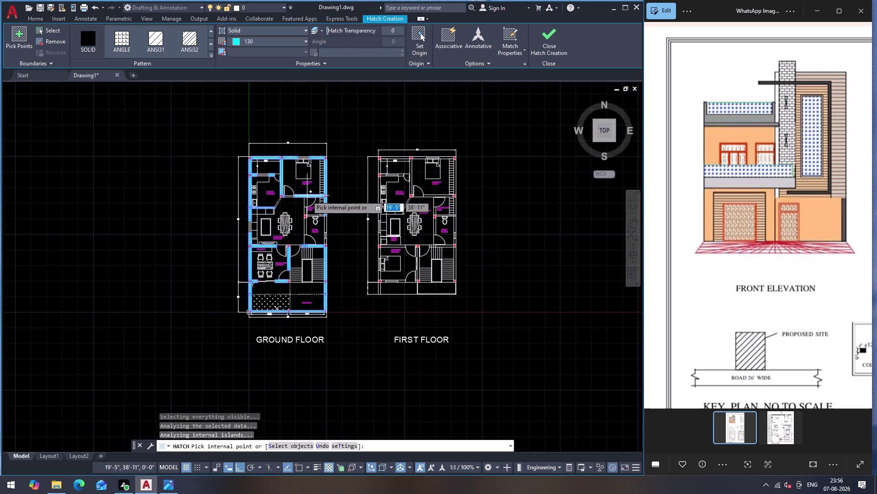
scroll(up, 3)
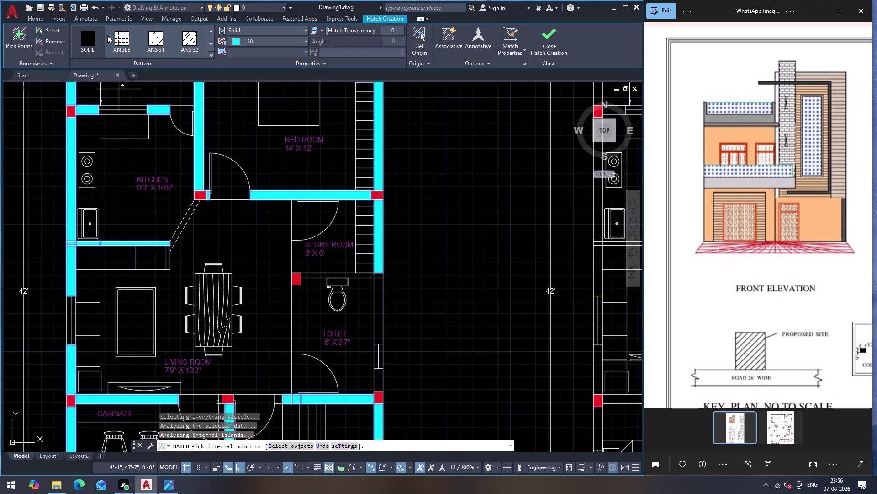
click(303, 41)
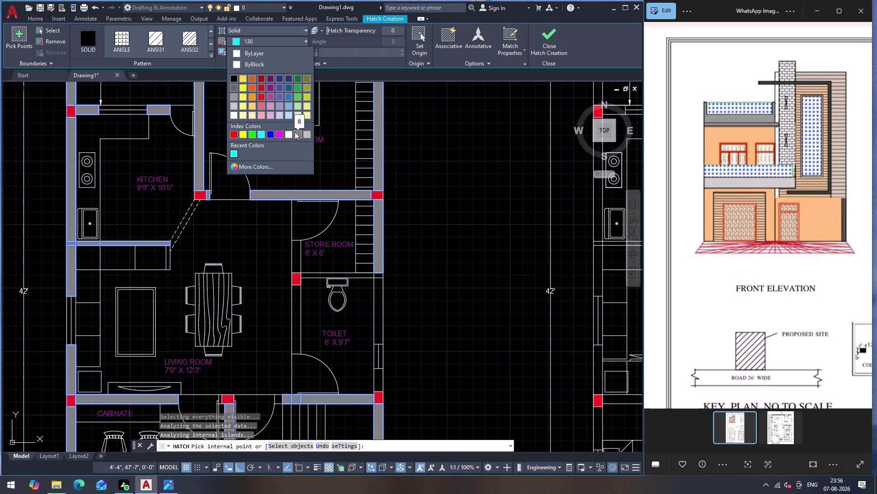
Switch the wall hatch to index colour 198, dark purple, and end the hatch.
click(237, 167)
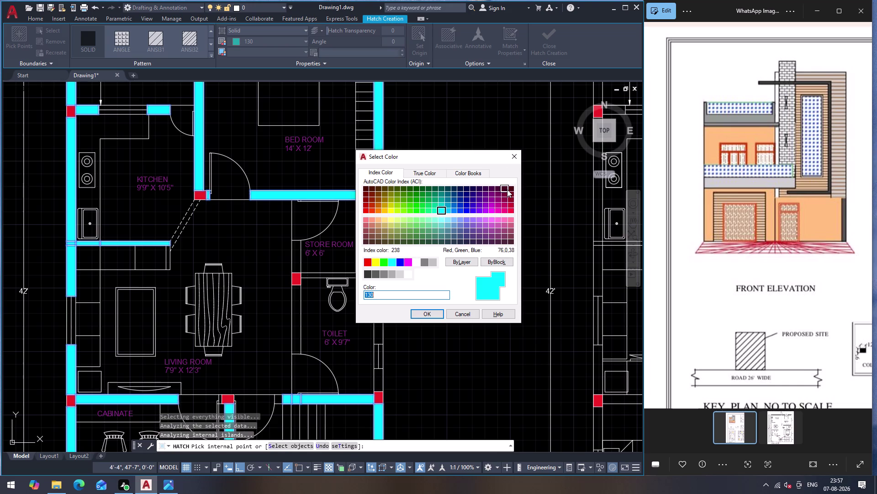
click(480, 189)
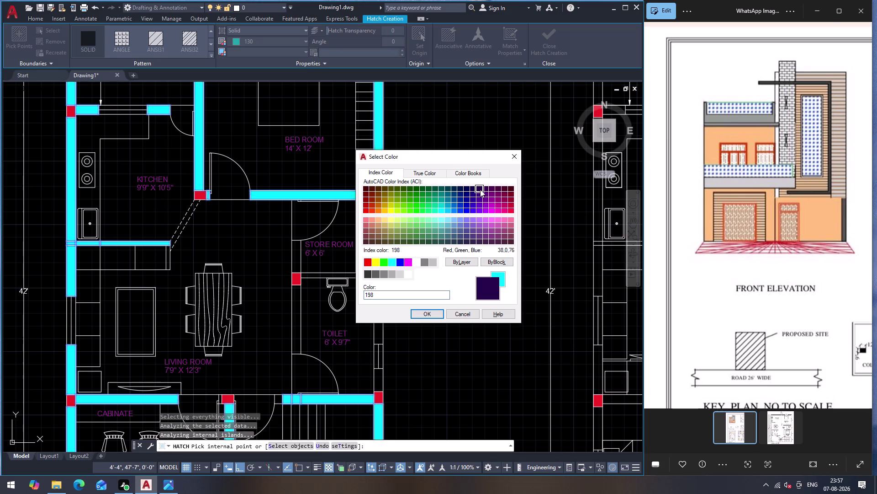
click(427, 312)
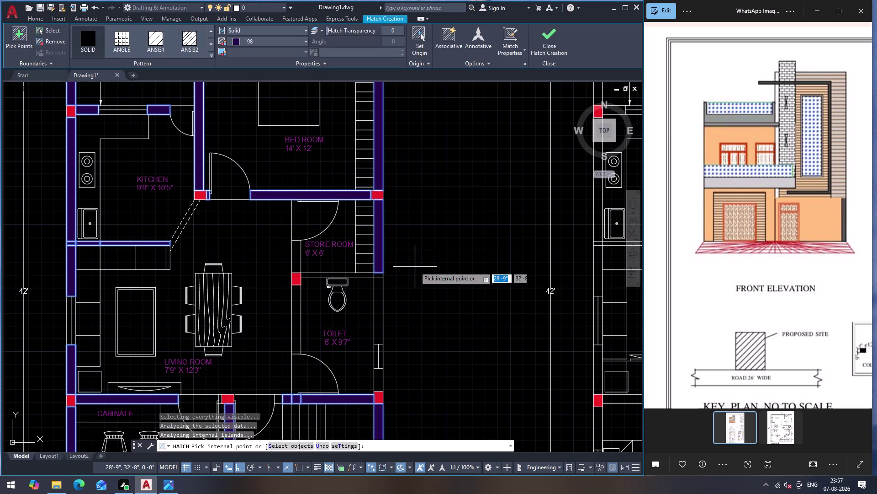
scroll(down, 3)
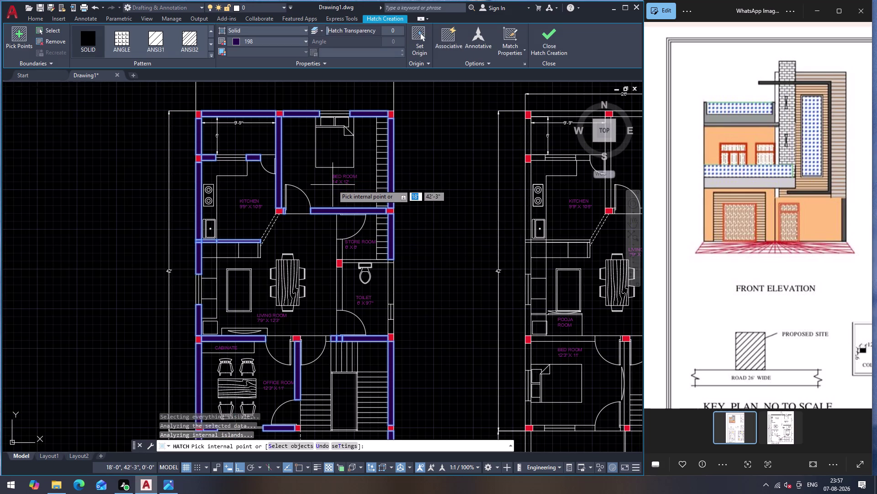
key(Escape)
scroll(up, 3)
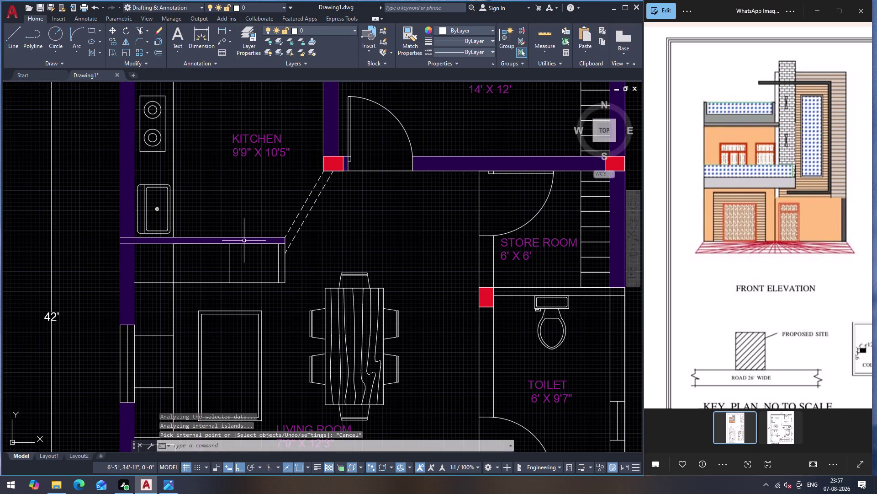
Try selecting the purple wall hatch several times, clearing each selection.
click(244, 240)
key(Escape)
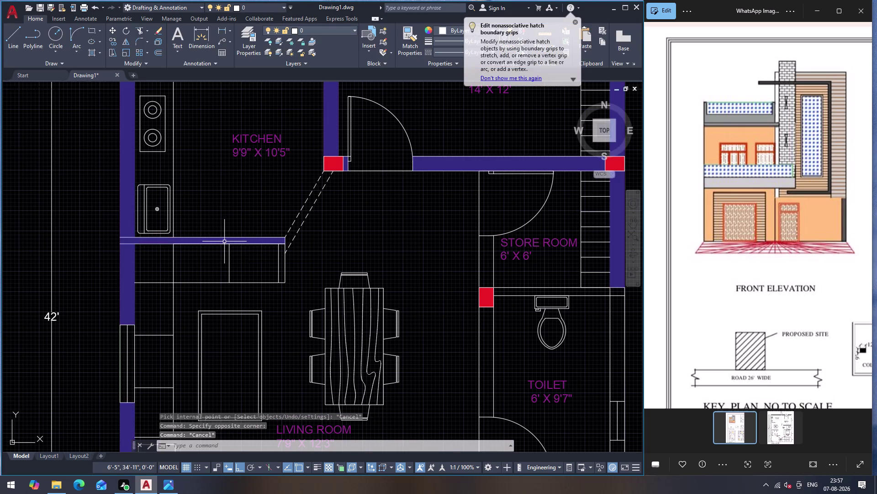
click(224, 242)
key(Escape)
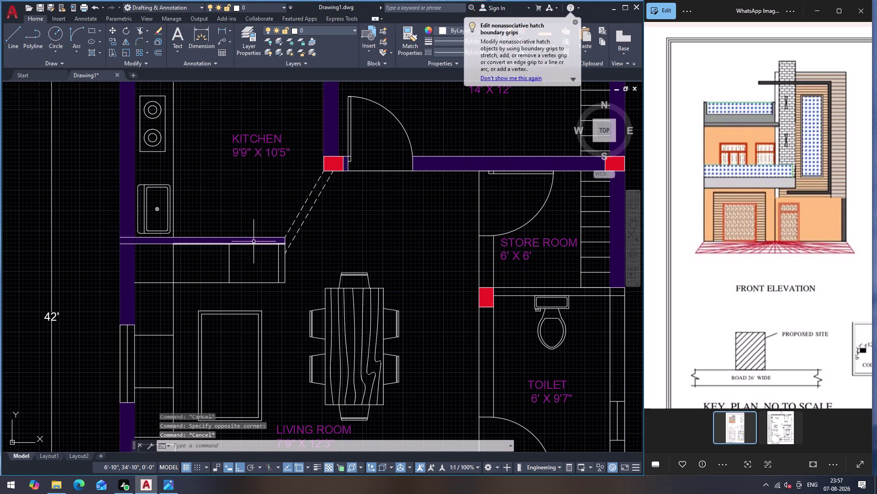
scroll(up, 3)
click(256, 238)
scroll(down, 3)
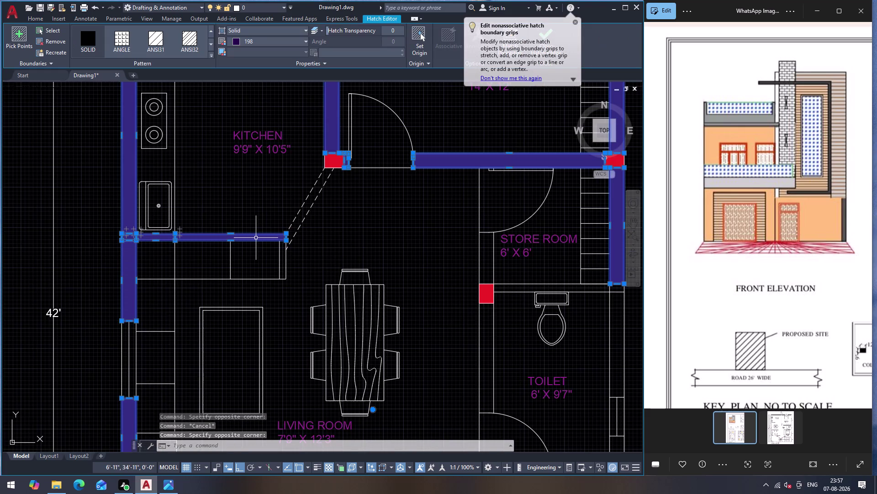
key(Escape)
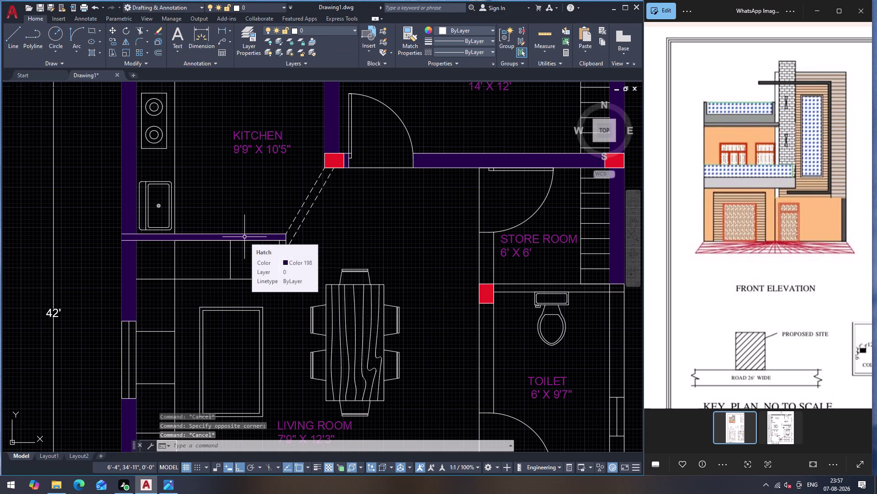
Select and delete the wall hatch, then undo the deletion.
click(245, 237)
right_click(245, 237)
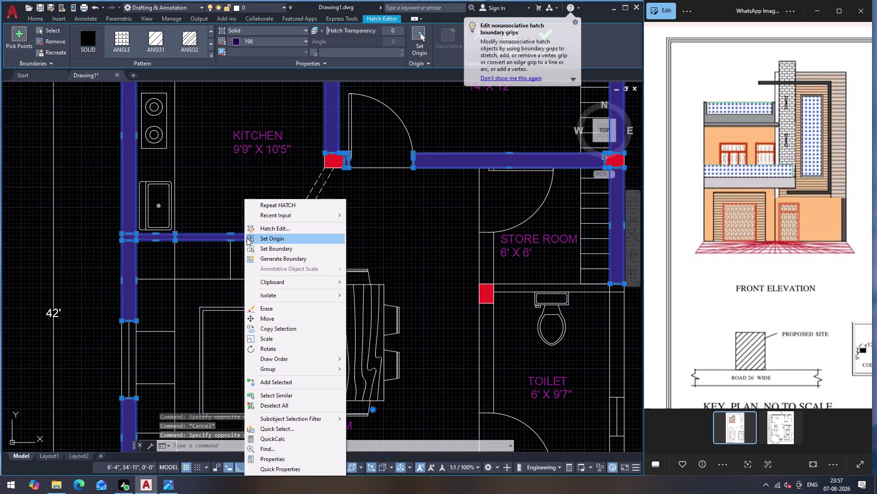
key(Escape)
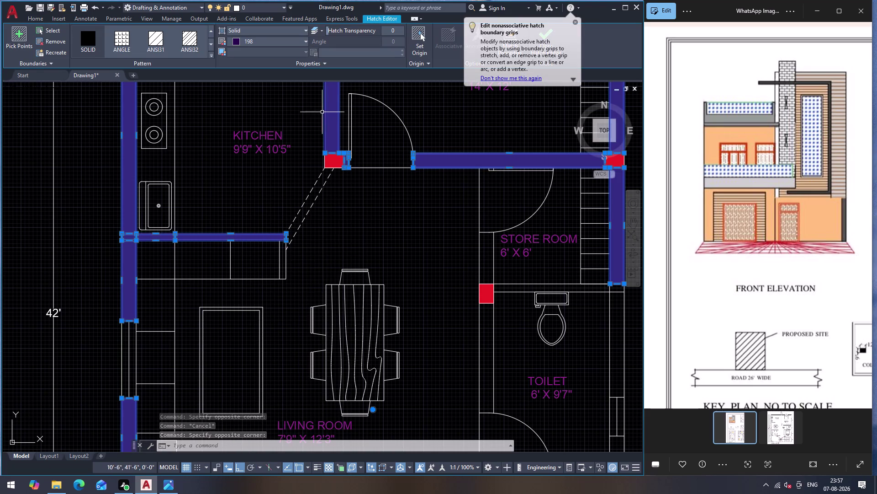
key(Delete)
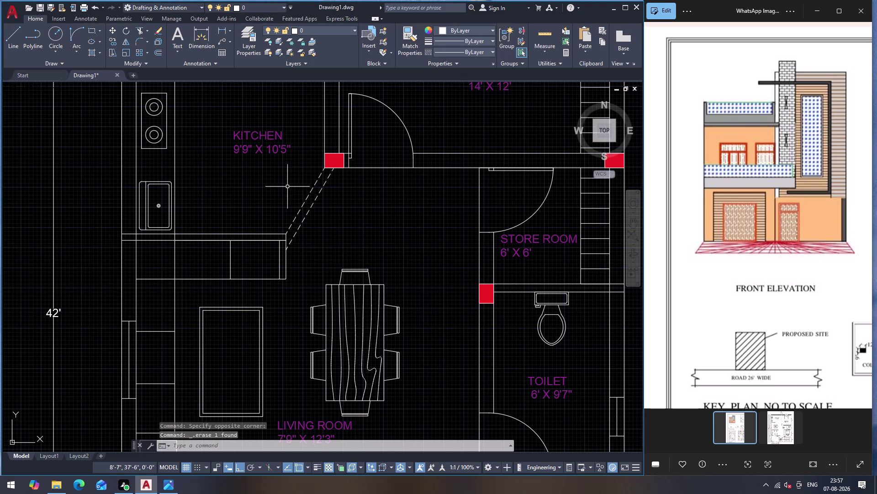
key(ctrl+z)
scroll(down, 3)
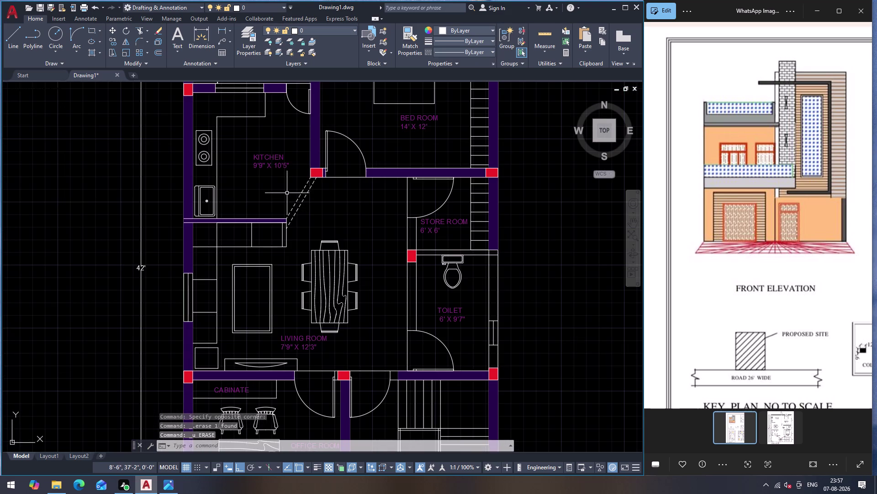
scroll(down, 3)
scroll(down, 3)
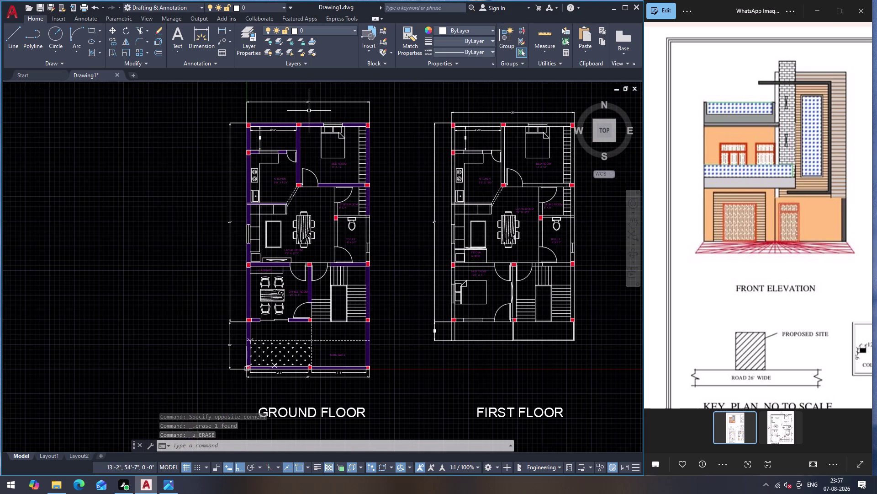
scroll(up, 3)
scroll(down, 3)
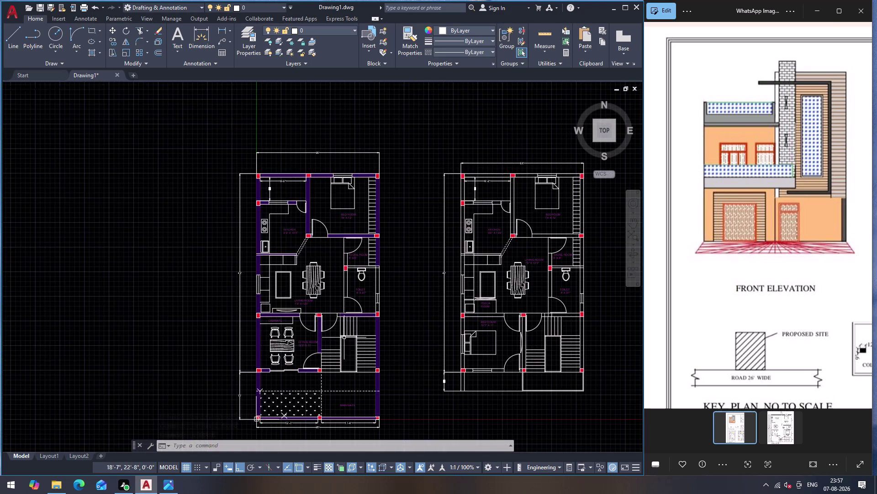
scroll(up, 3)
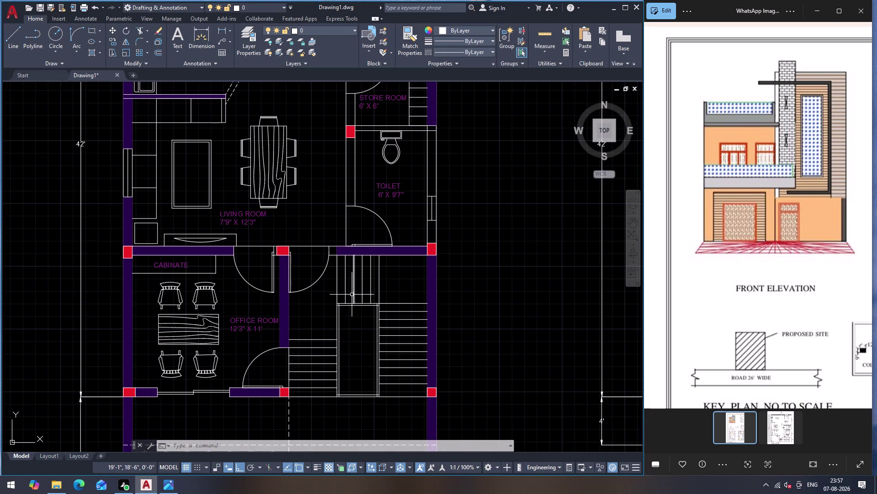
scroll(down, 3)
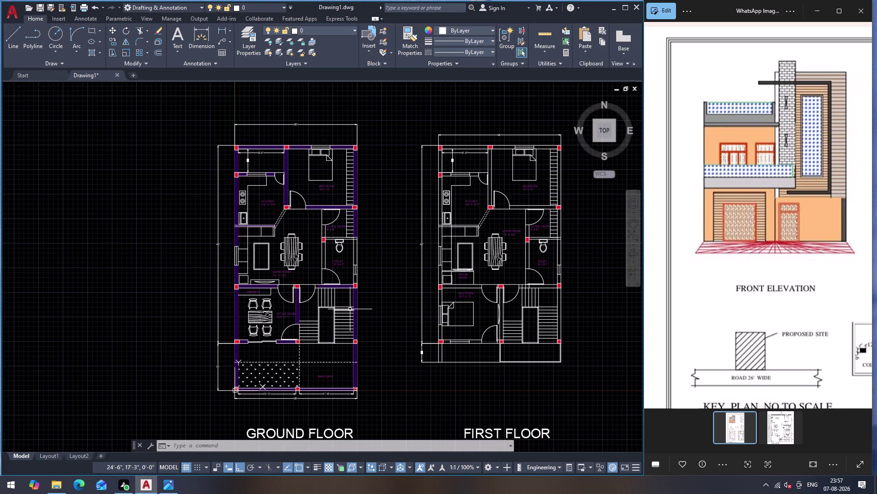
scroll(up, 3)
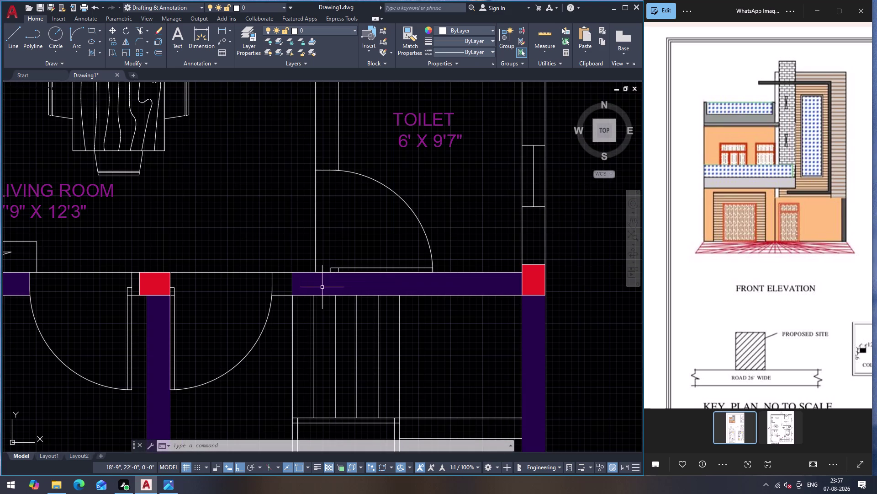
scroll(down, 3)
scroll(down, 3)
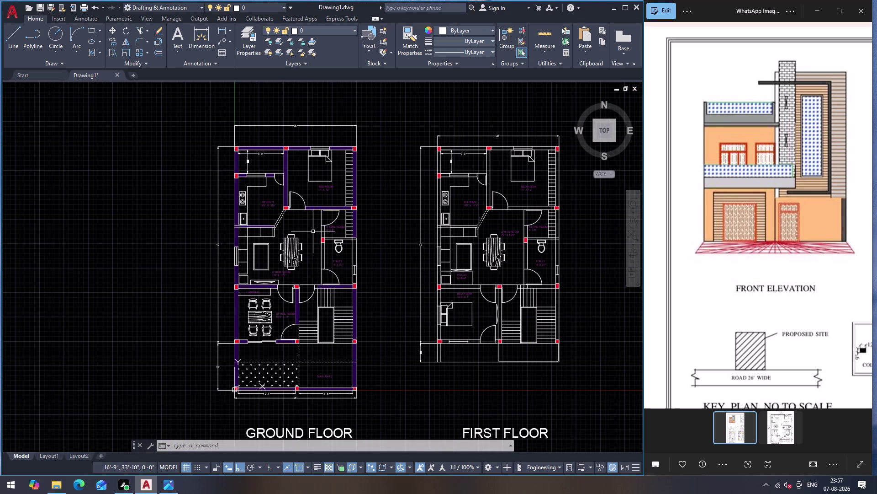
key(Escape)
key(ctrl+z)
key(ctrl+z)
key(ctrl+z)
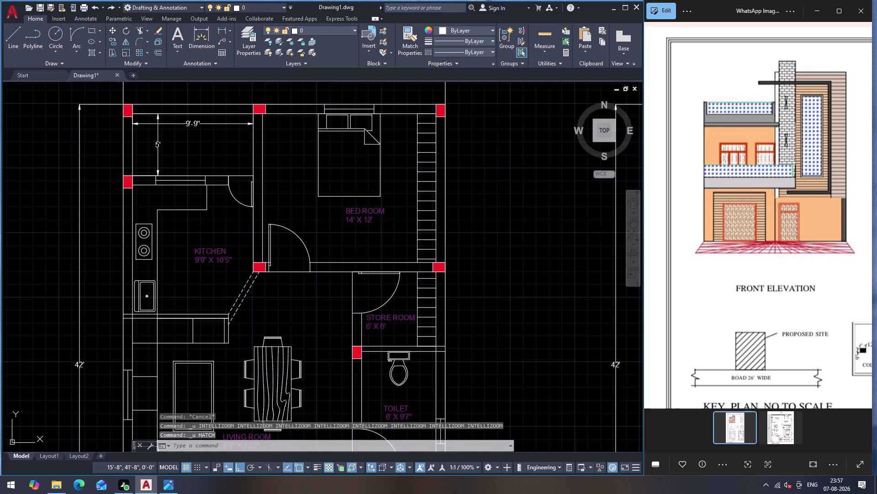
scroll(down, 3)
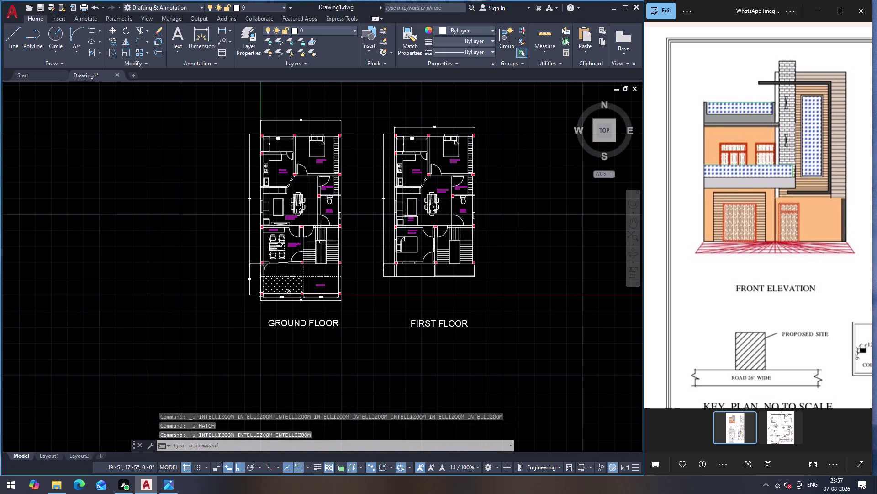
key(Escape)
scroll(up, 3)
scroll(down, 3)
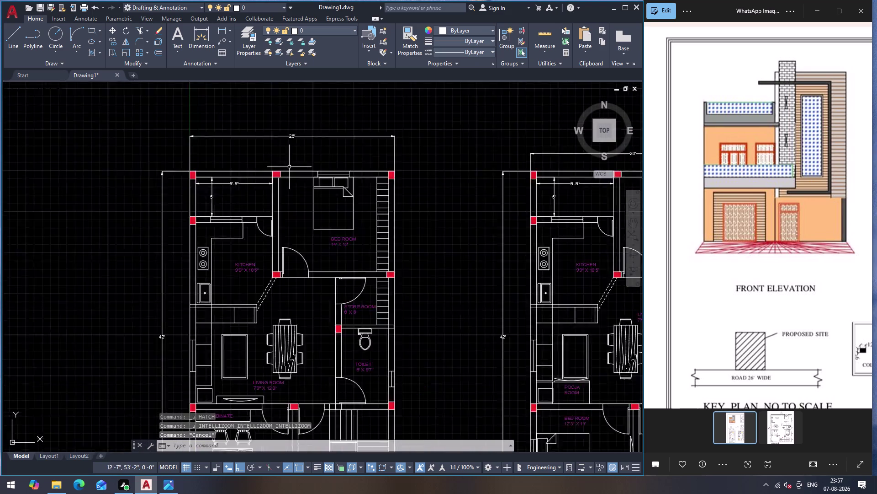
scroll(down, 3)
scroll(up, 3)
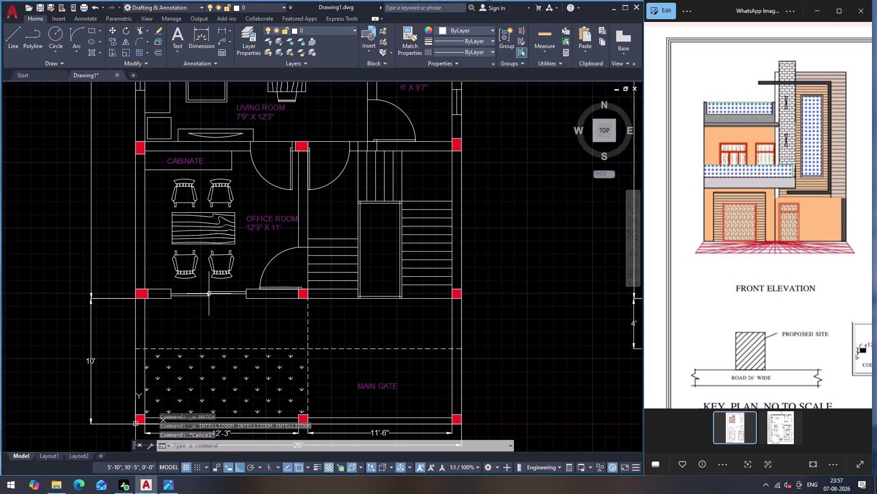
scroll(down, 3)
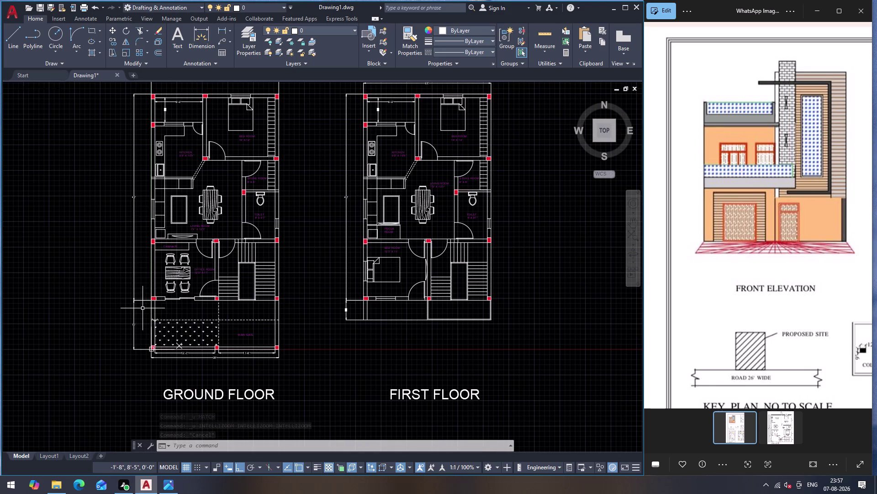
scroll(up, 3)
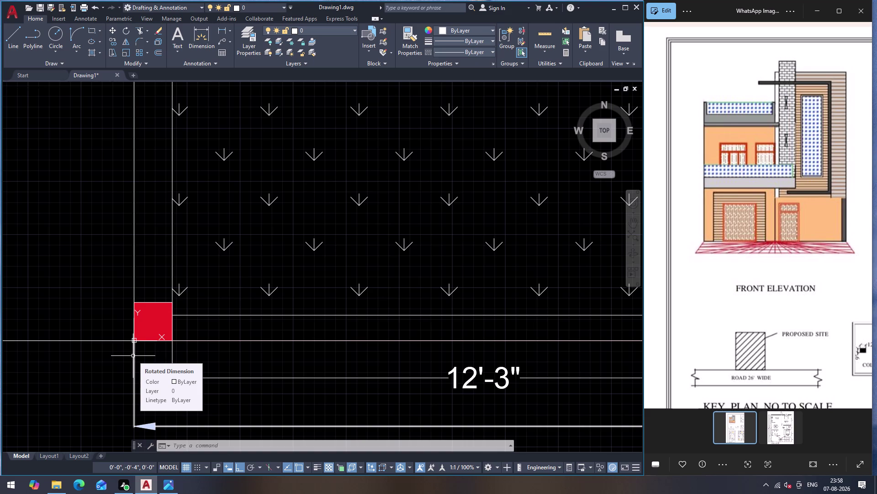
Zoom to the ground floor's front corner beside the main gate and cancel the stray selection.
scroll(down, 3)
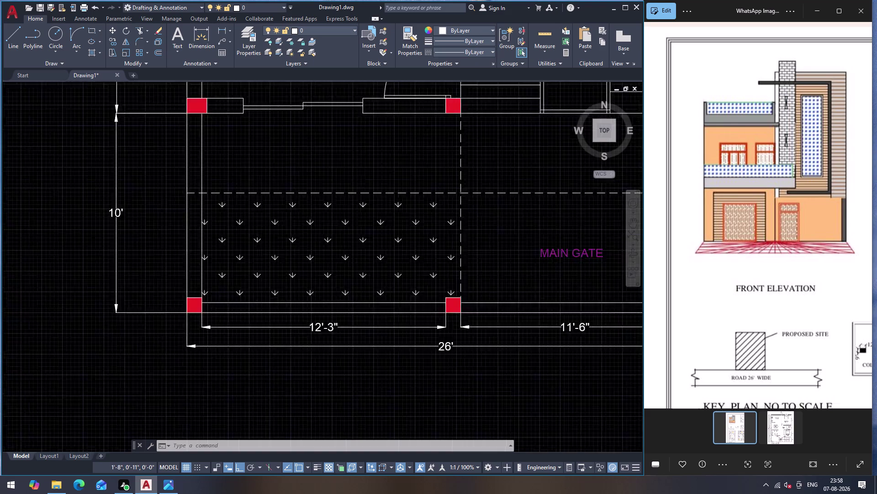
scroll(down, 3)
scroll(up, 3)
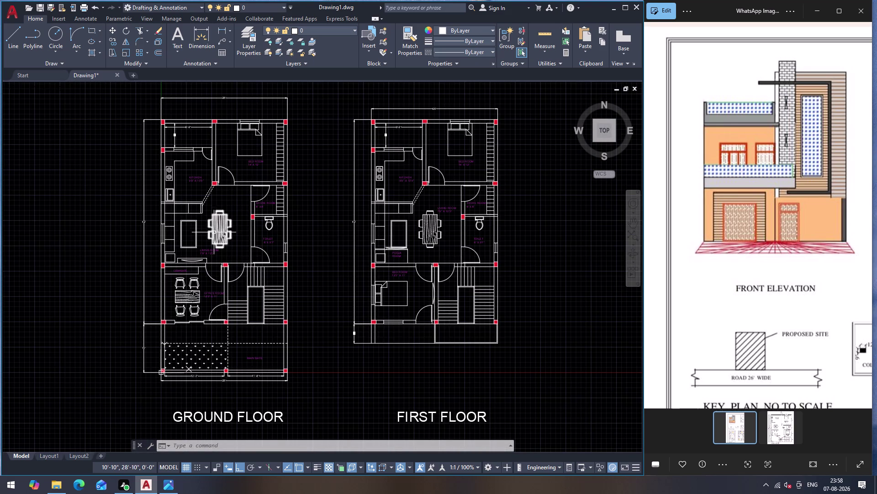
scroll(down, 3)
scroll(up, 3)
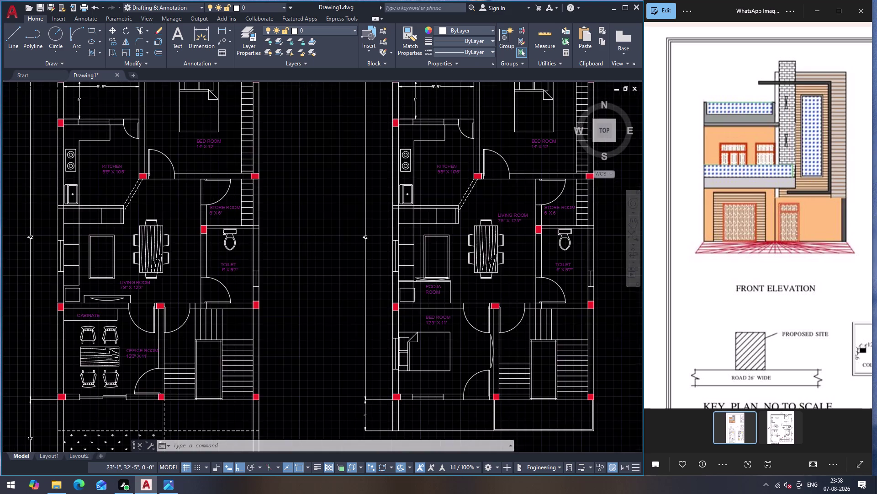
scroll(down, 3)
scroll(up, 3)
scroll(down, 3)
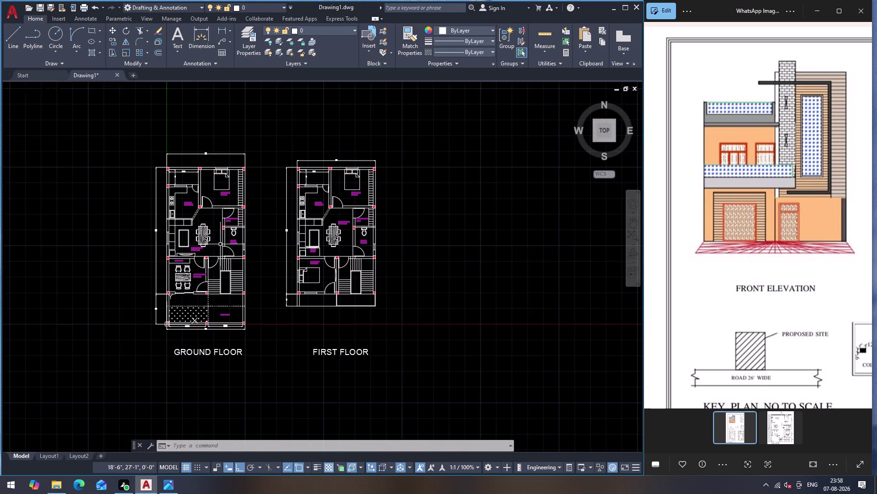
scroll(up, 3)
scroll(down, 3)
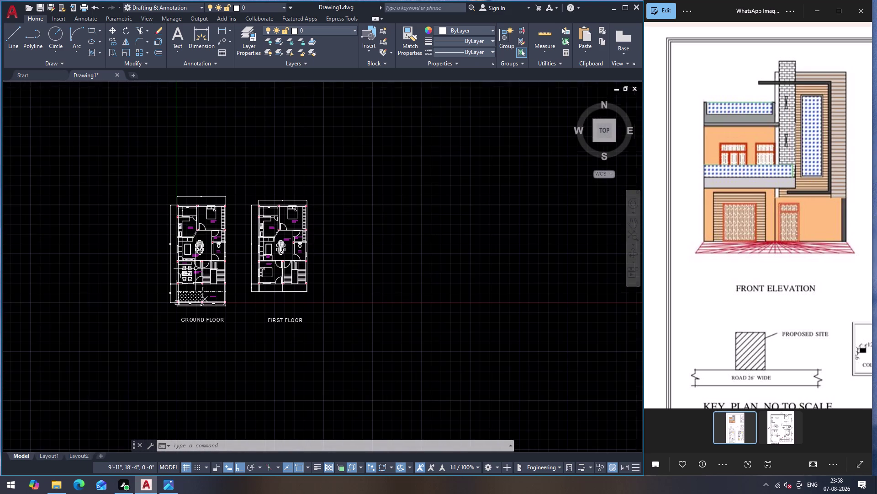
click(157, 170)
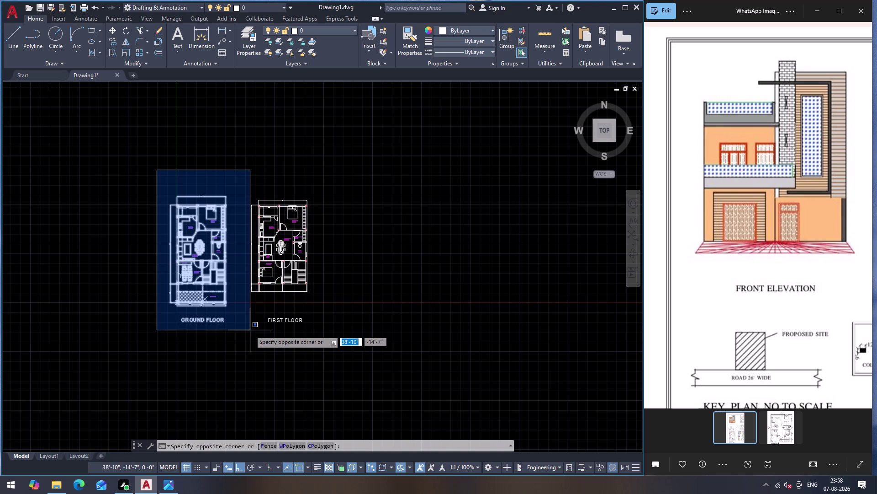
key(Escape)
scroll(up, 3)
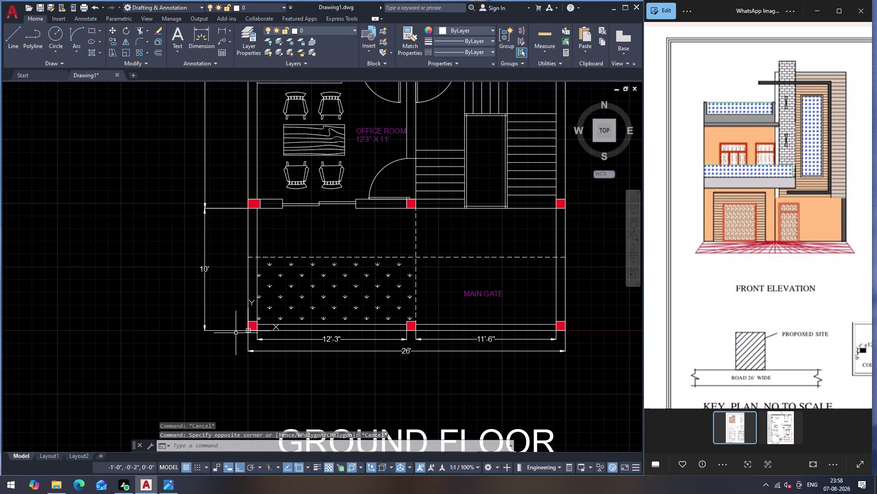
Project a vertical construction line down from the ground floor's front-left corner.
text(XL)
key(Return)
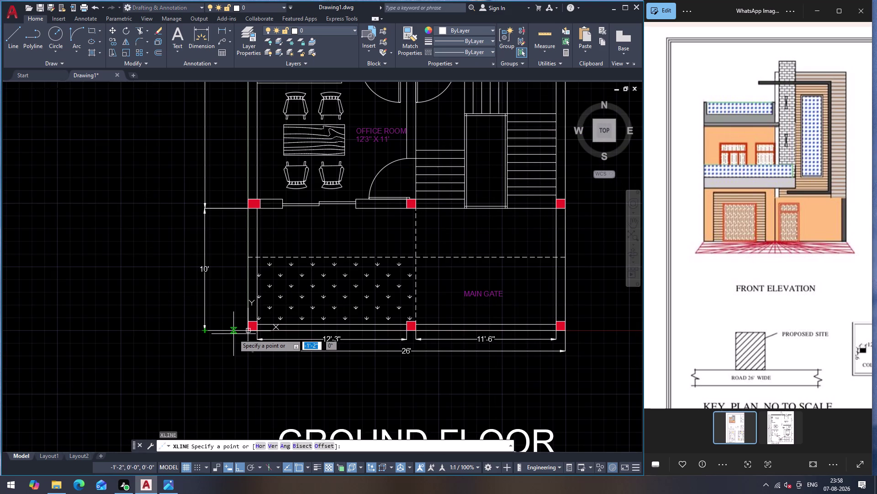
click(247, 331)
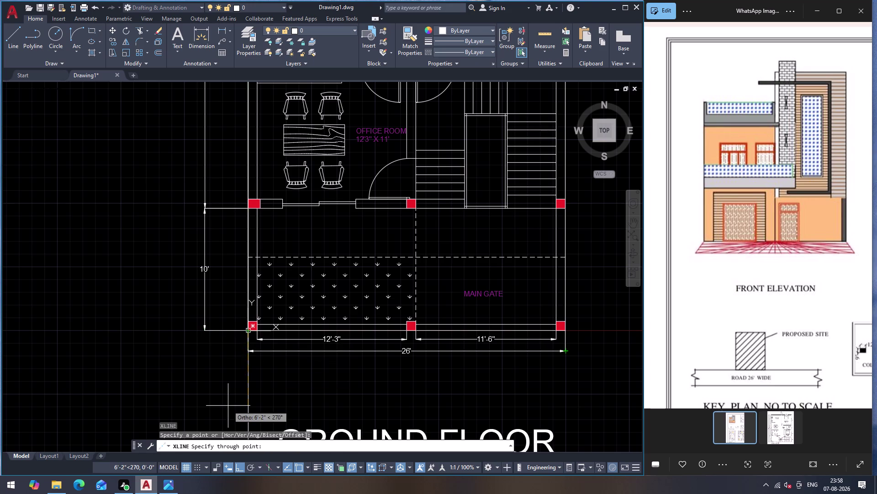
click(228, 406)
scroll(down, 3)
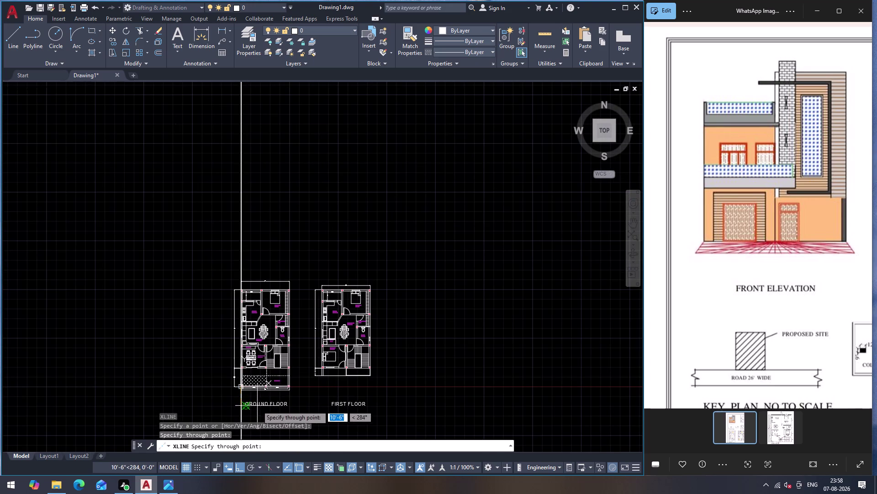
key(Escape)
scroll(down, 3)
scroll(up, 3)
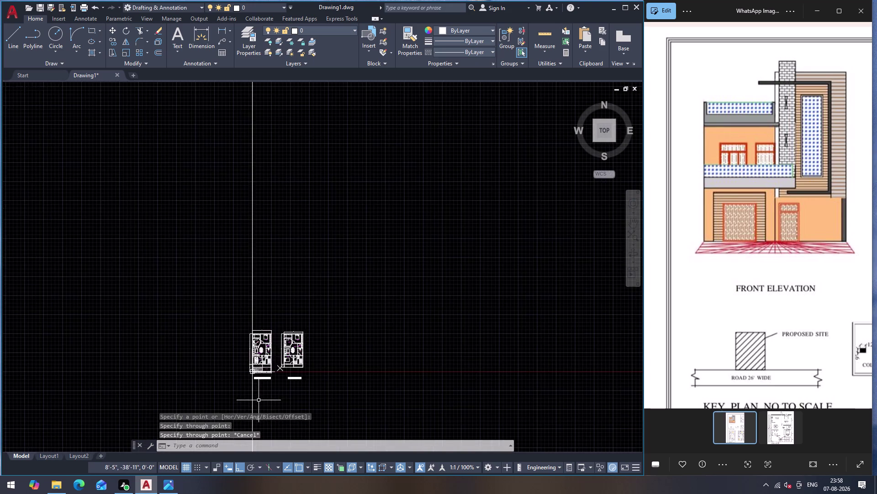
scroll(down, 3)
scroll(up, 3)
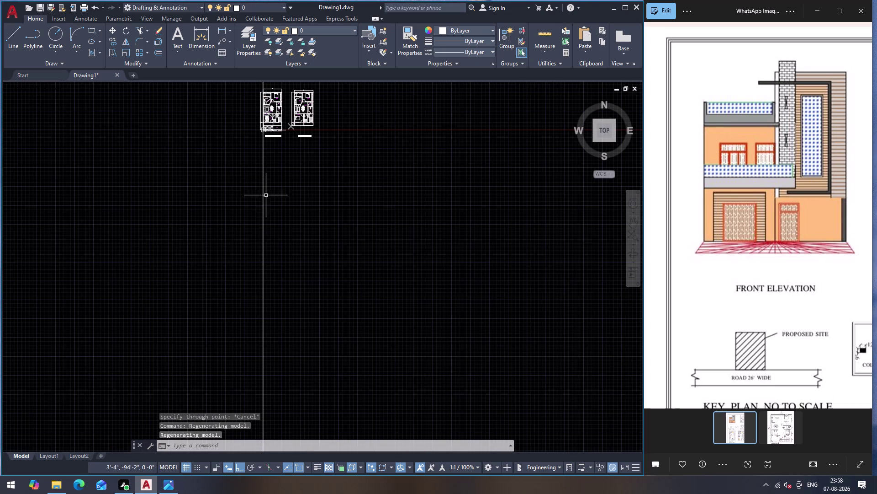
Abandon a stray LINE command and place another construction line from the vertical line.
key(l)
key(Return)
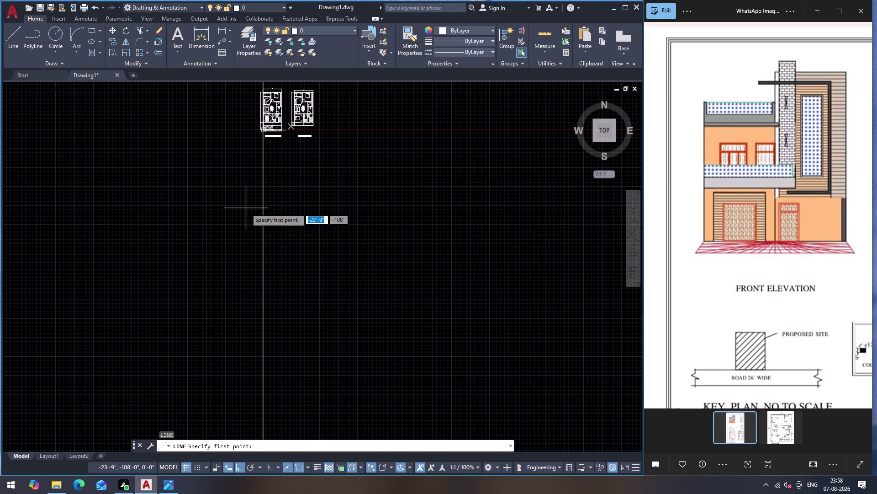
key(Escape)
key(x)
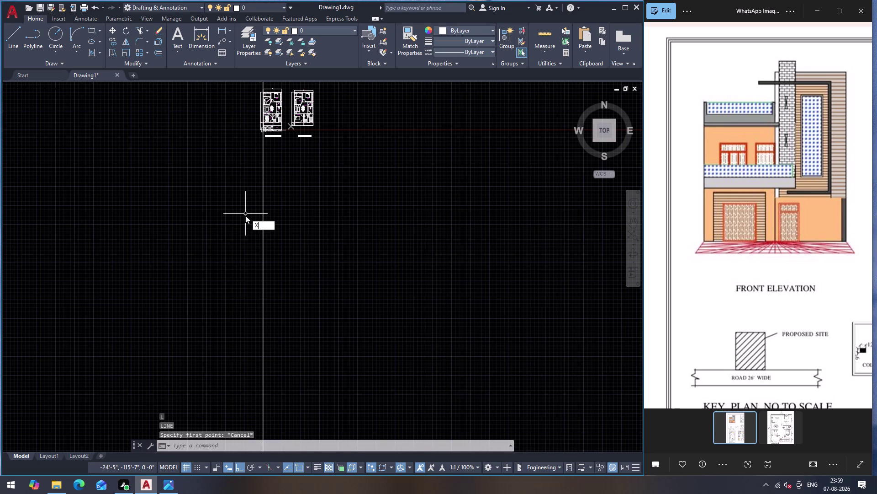
key(l)
key(Return)
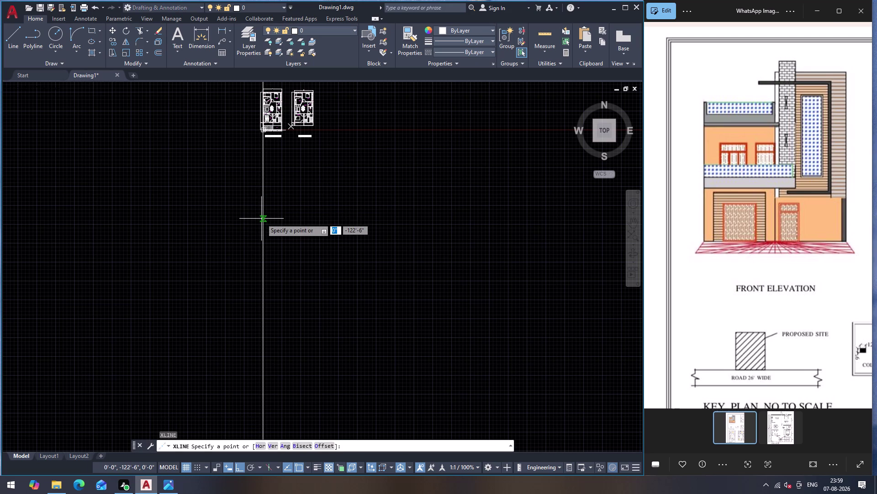
click(261, 218)
click(333, 199)
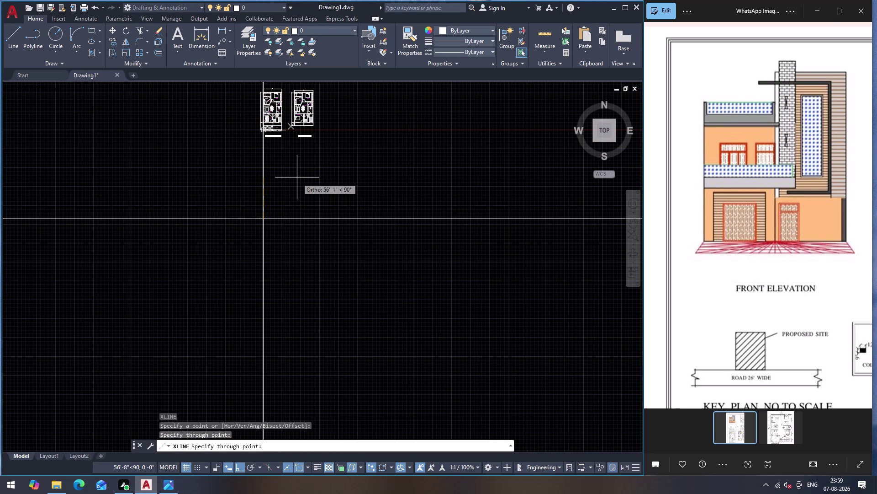
key(Escape)
scroll(up, 3)
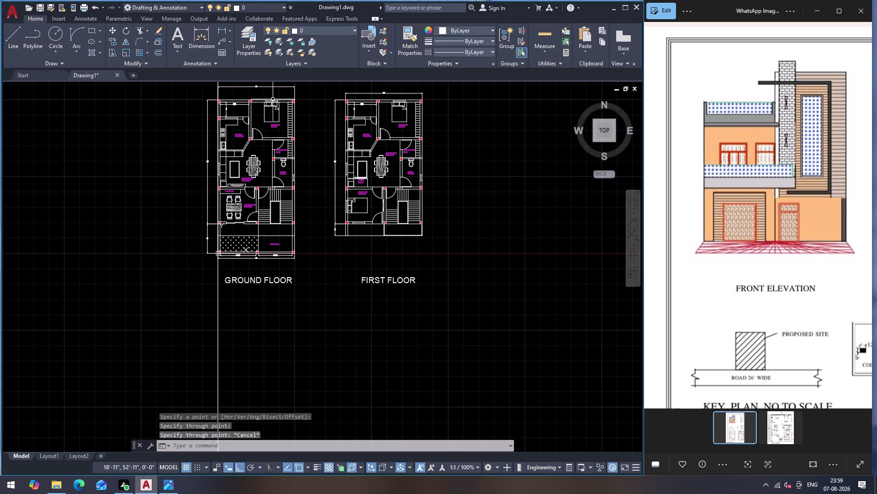
scroll(up, 3)
scroll(down, 3)
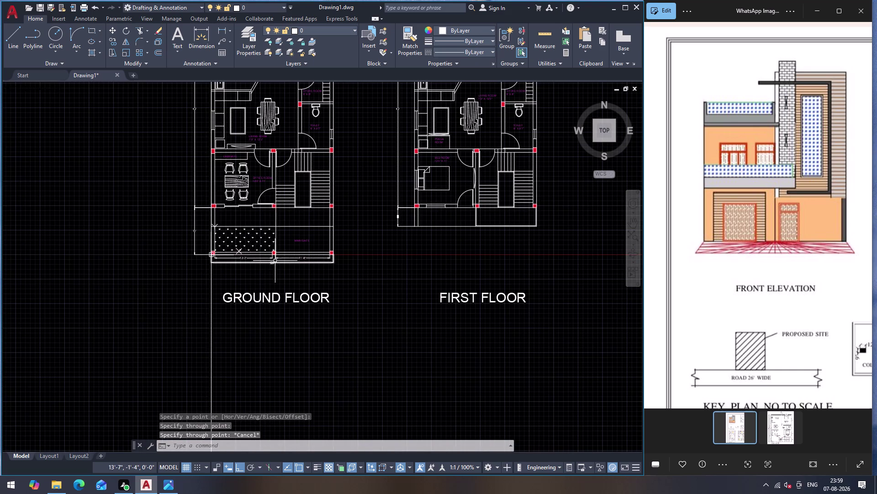
scroll(up, 3)
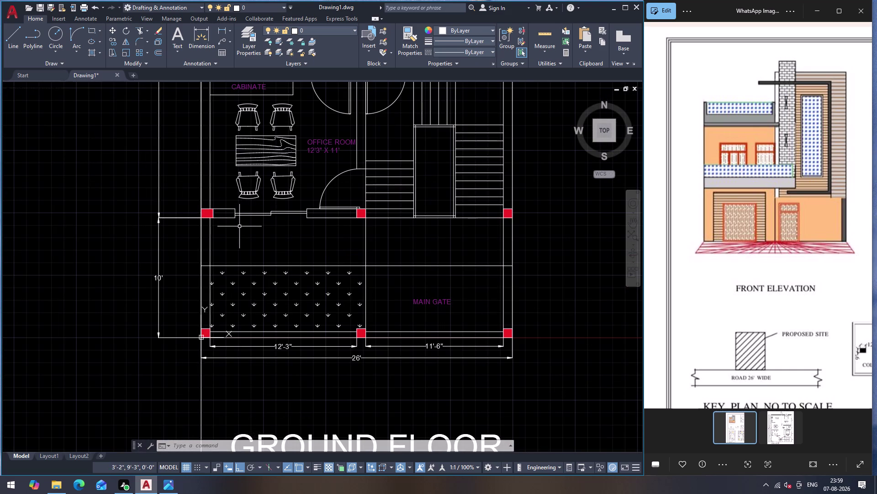
Drop a vertical construction line from the ground floor plan corner.
key(x)
key(l)
key(Return)
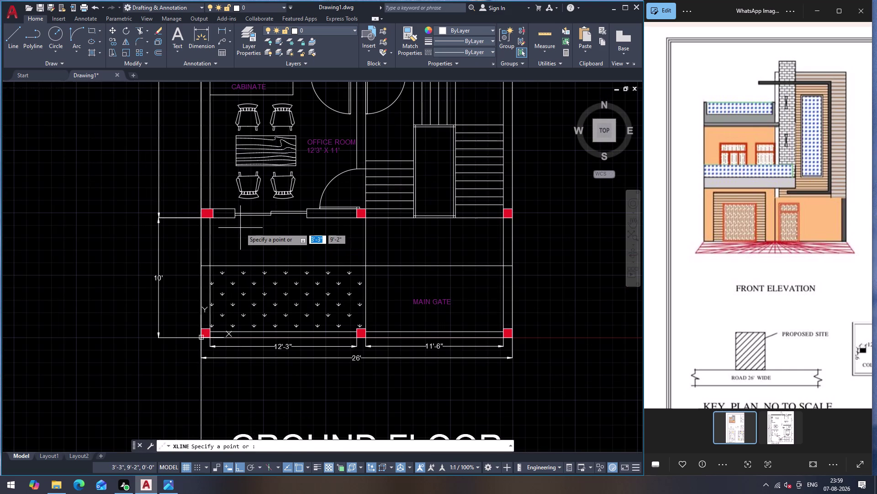
click(235, 219)
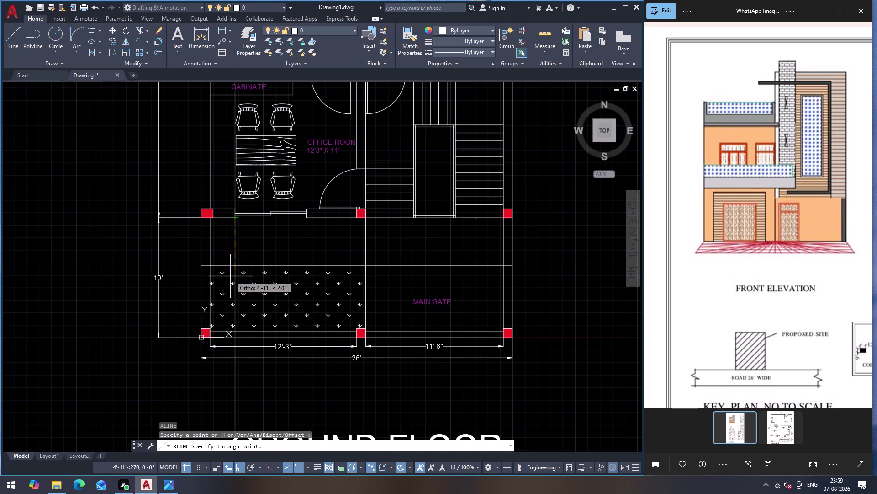
click(242, 282)
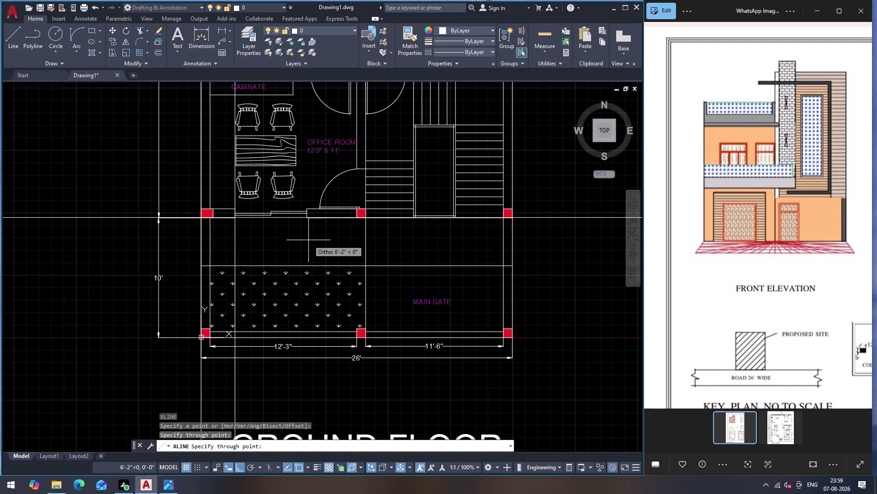
key(Escape)
key(Return)
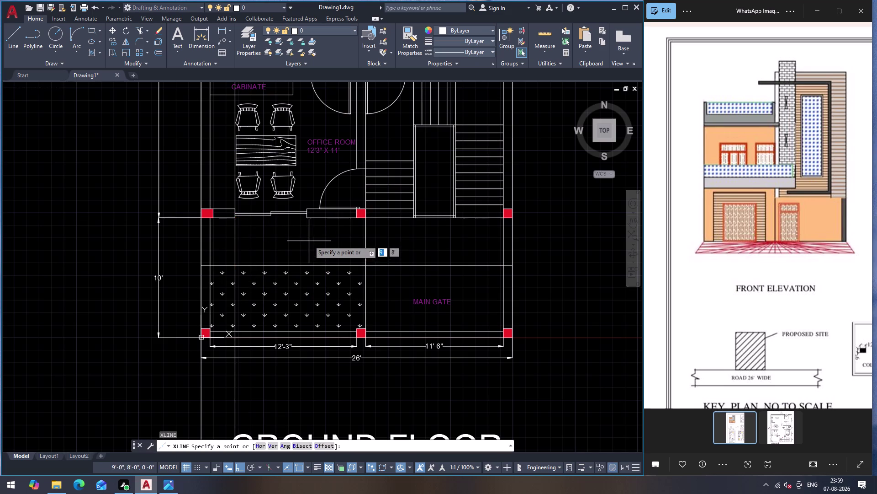
Project a vertical construction line straight down from the wall edge.
click(306, 220)
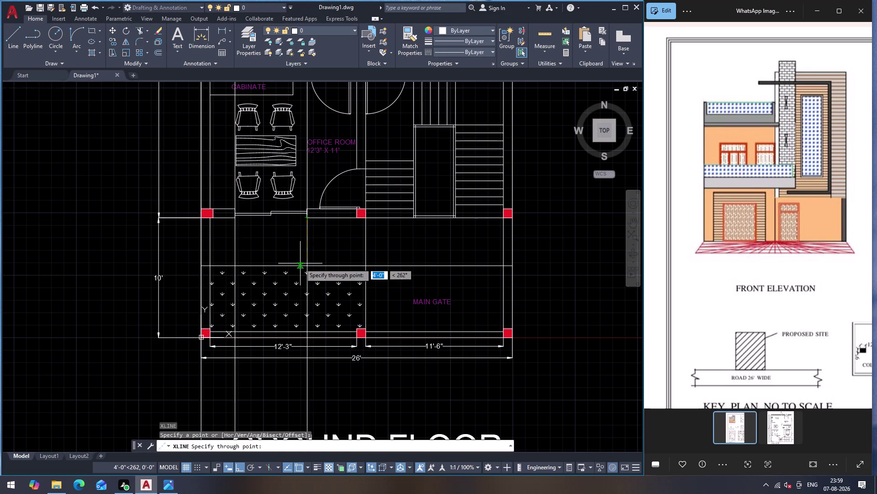
key(Return)
key(Return)
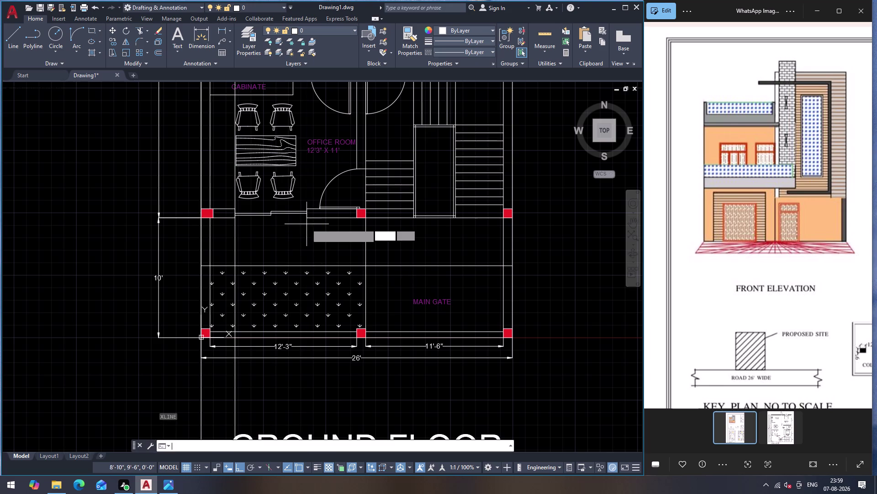
drag(307, 217, 307, 244)
key(Return)
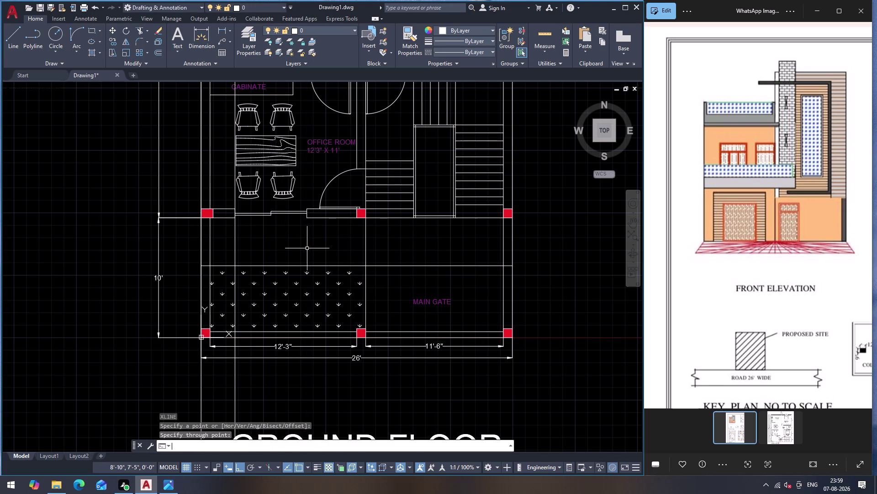
key(Return)
click(307, 220)
click(307, 251)
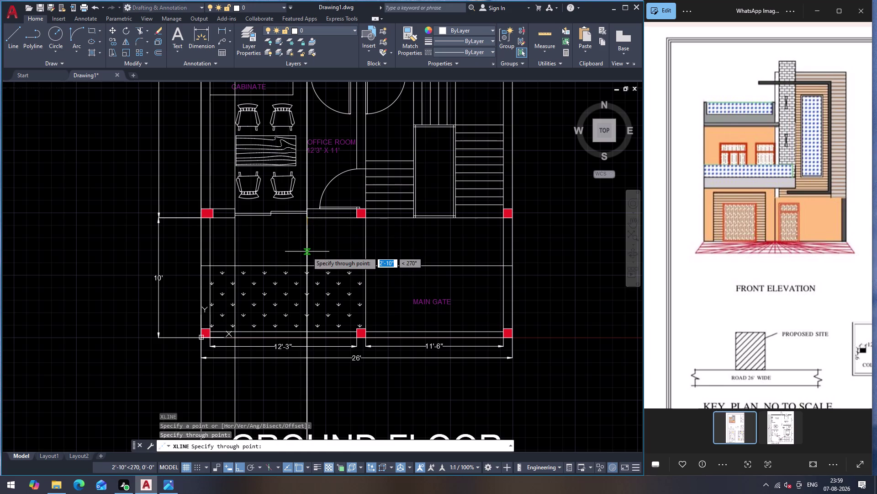
key(Return)
key(Return)
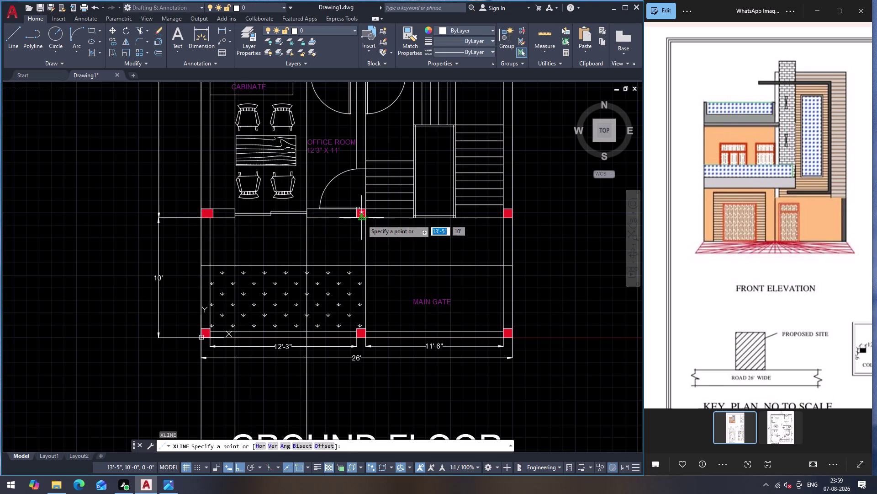
Project vertical construction lines down from the middle column and a column corner.
click(366, 220)
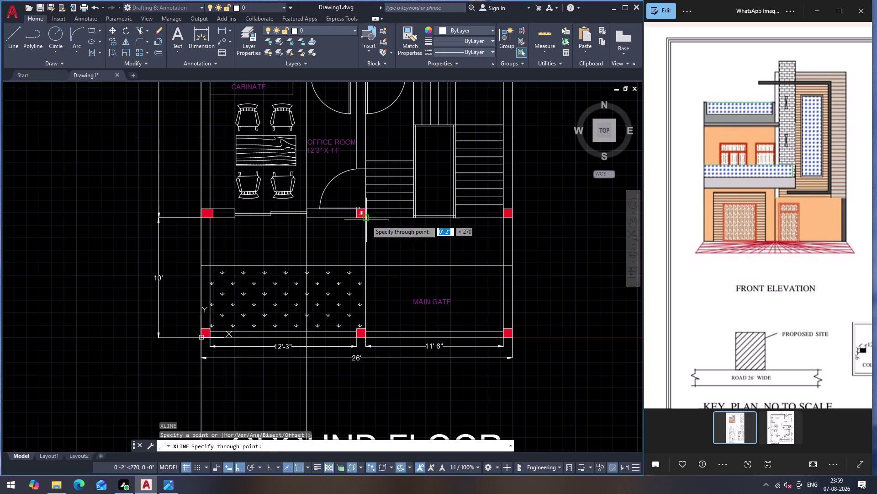
key(Return)
key(Return)
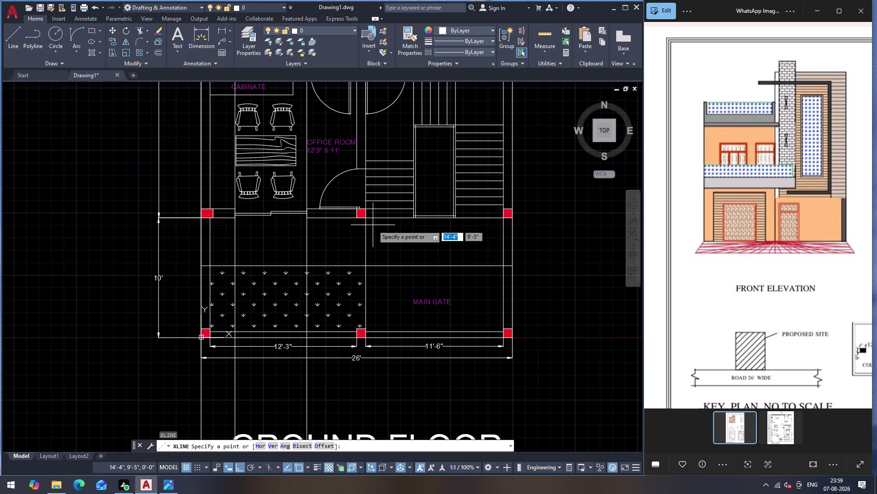
drag(366, 221, 368, 238)
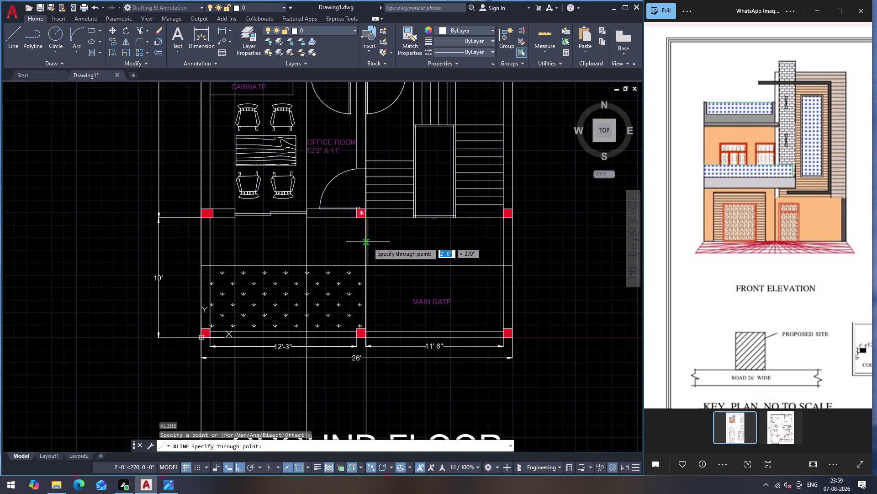
click(368, 241)
key(Return)
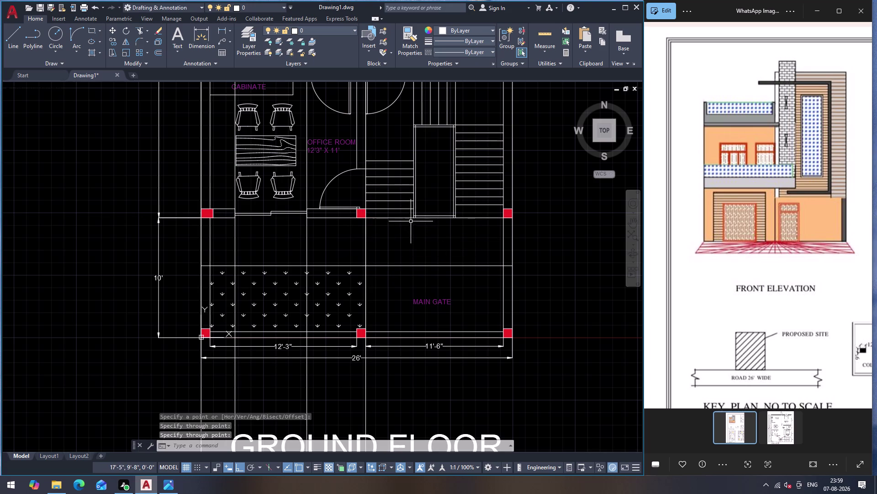
key(Return)
scroll(up, 3)
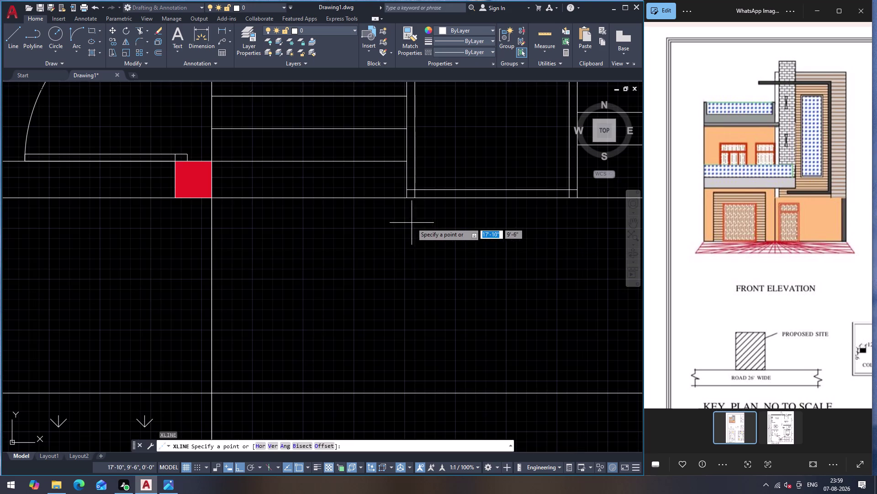
click(408, 199)
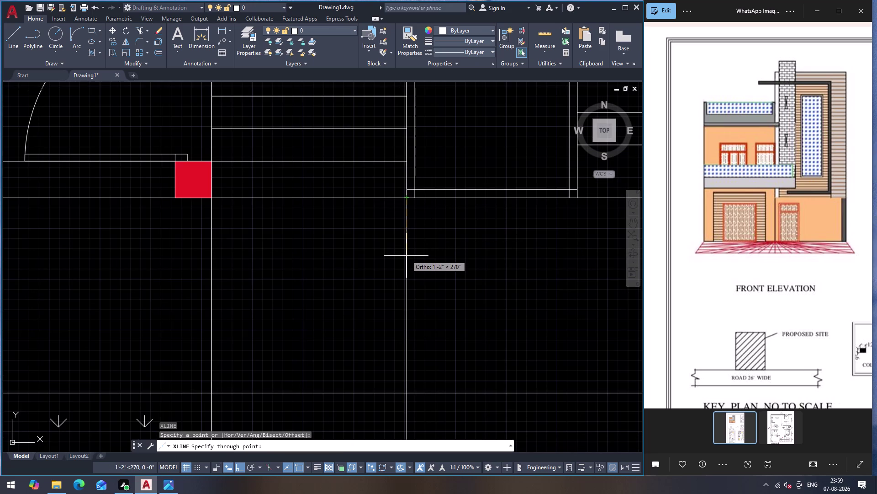
click(406, 256)
key(Return)
scroll(down, 3)
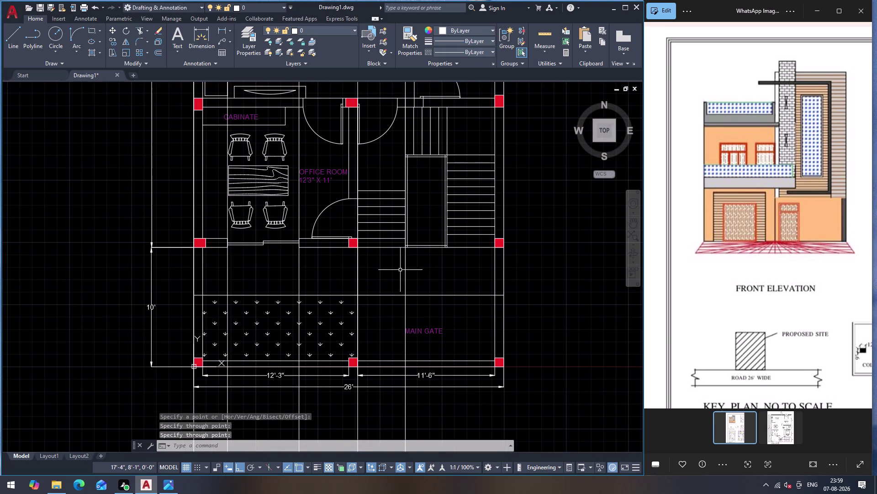
scroll(down, 3)
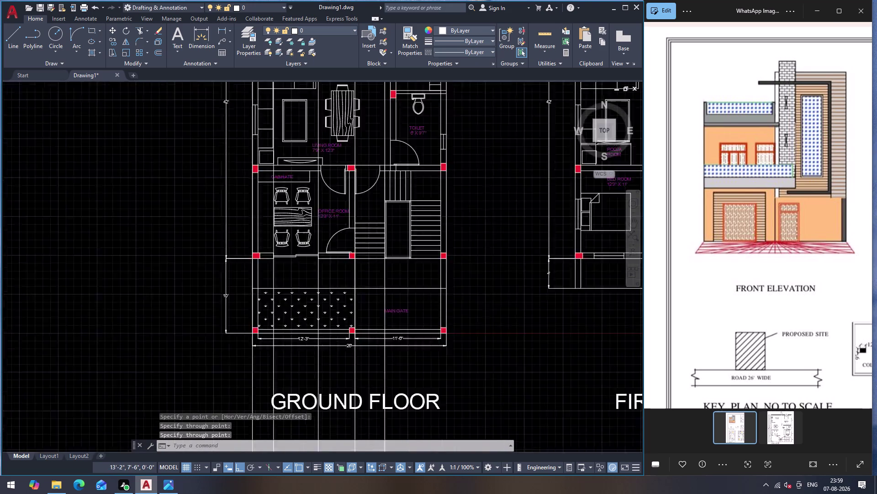
scroll(down, 3)
scroll(down, 3)
scroll(up, 3)
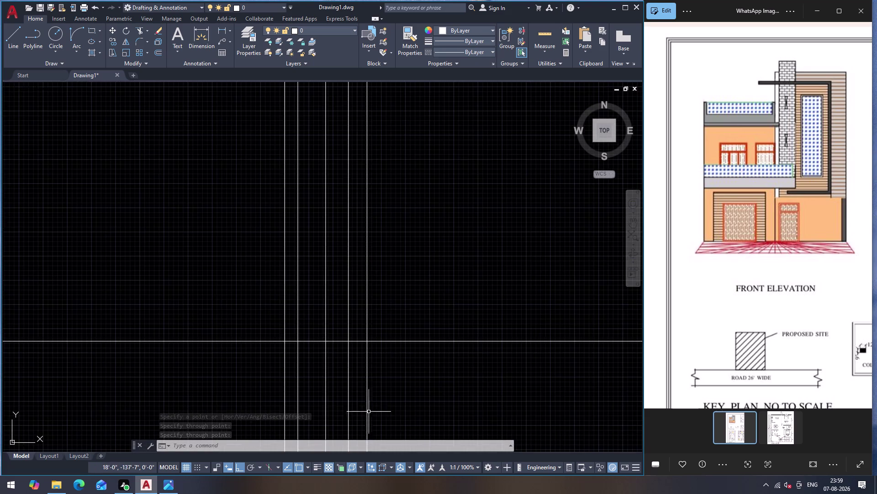
scroll(up, 3)
scroll(down, 3)
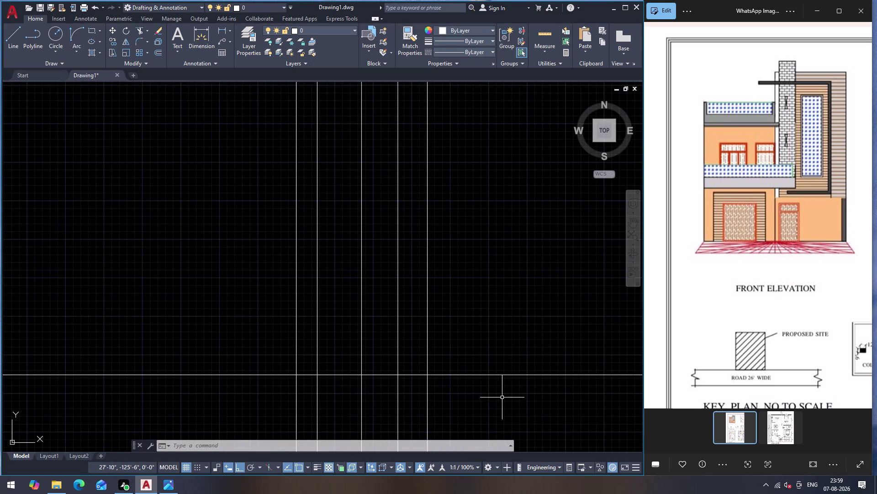
click(477, 374)
key(Return)
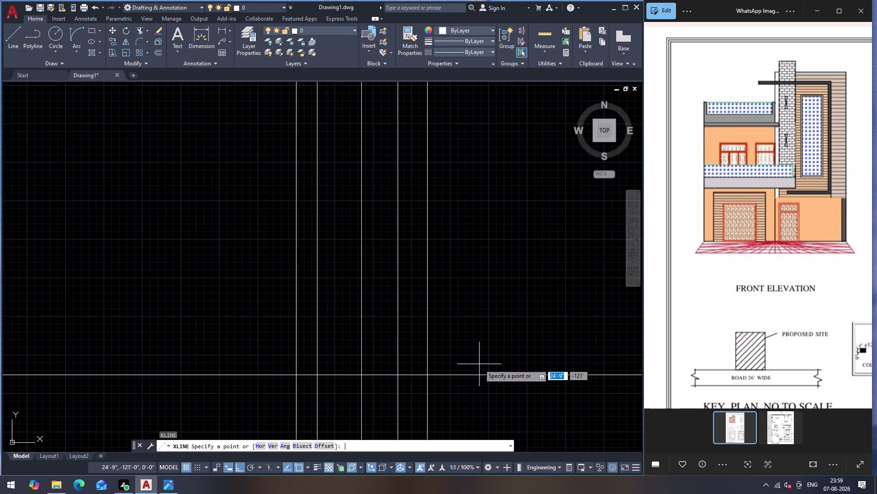
text(TR)
key(Return)
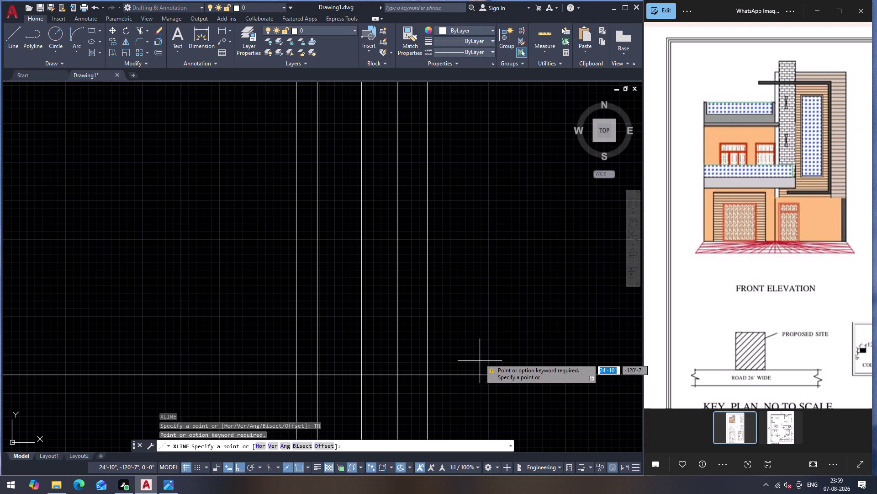
drag(478, 342, 481, 348)
key(Escape)
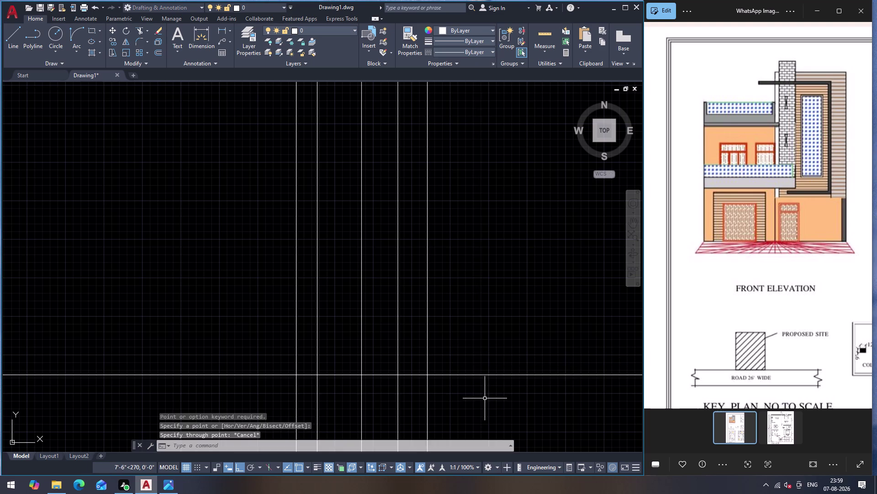
scroll(down, 3)
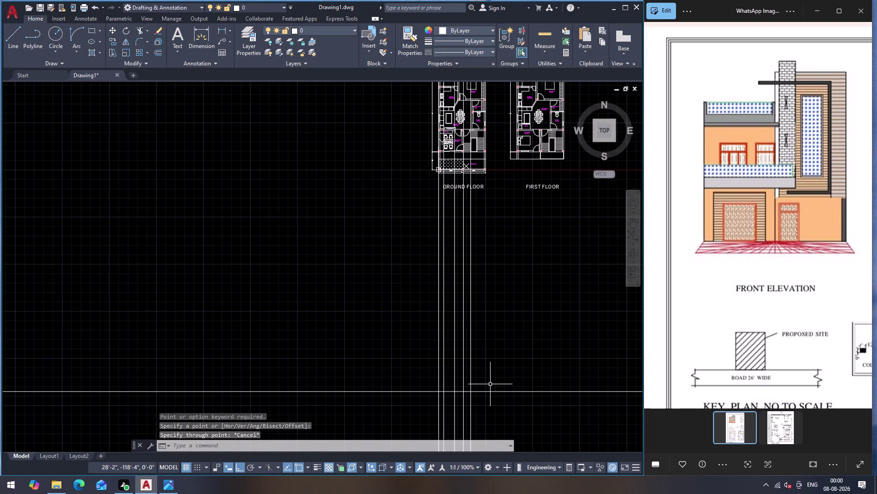
Start TRIM and cut the horizontal base line's right overhang.
text(TR)
key(Return)
click(489, 378)
double_click(492, 414)
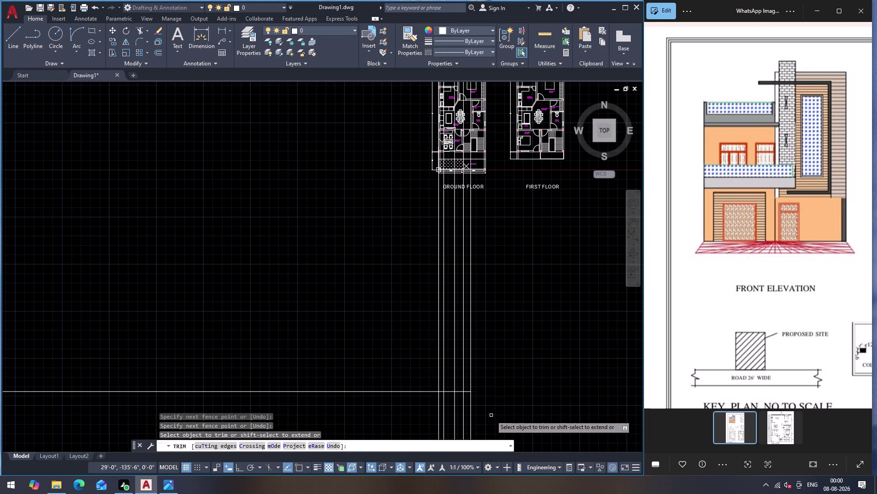
drag(379, 418, 468, 419)
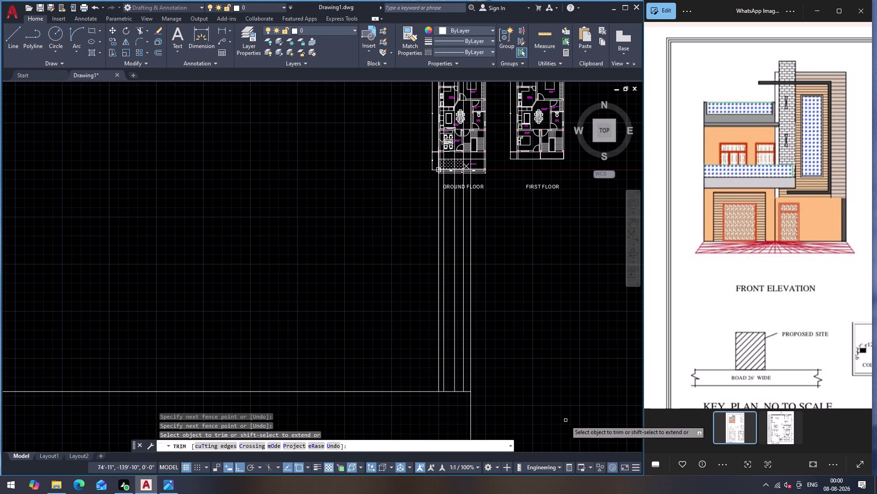
Trim the excess vertical line ends below the base line and finish trimming.
click(523, 412)
click(508, 416)
click(468, 412)
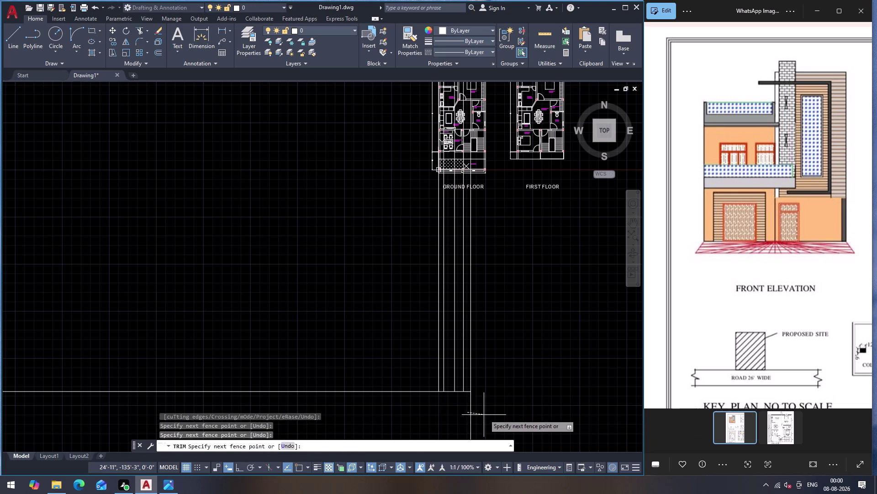
click(484, 414)
click(405, 404)
click(412, 364)
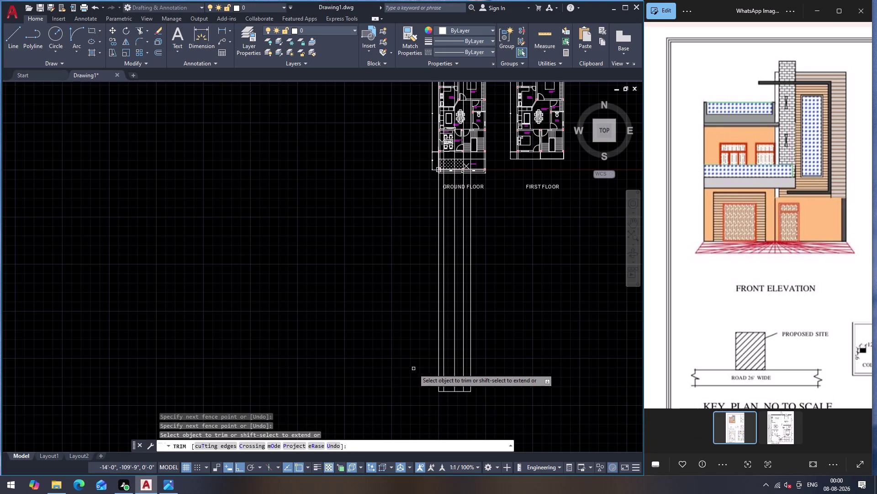
scroll(up, 3)
key(Escape)
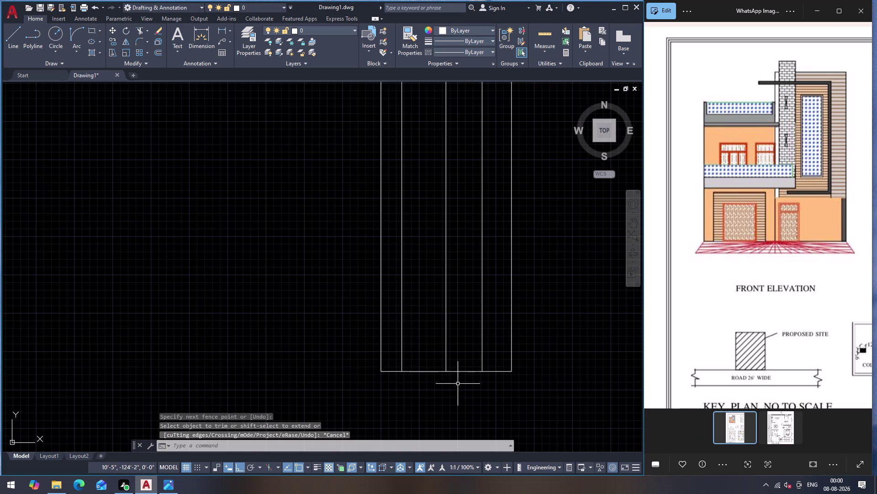
click(462, 371)
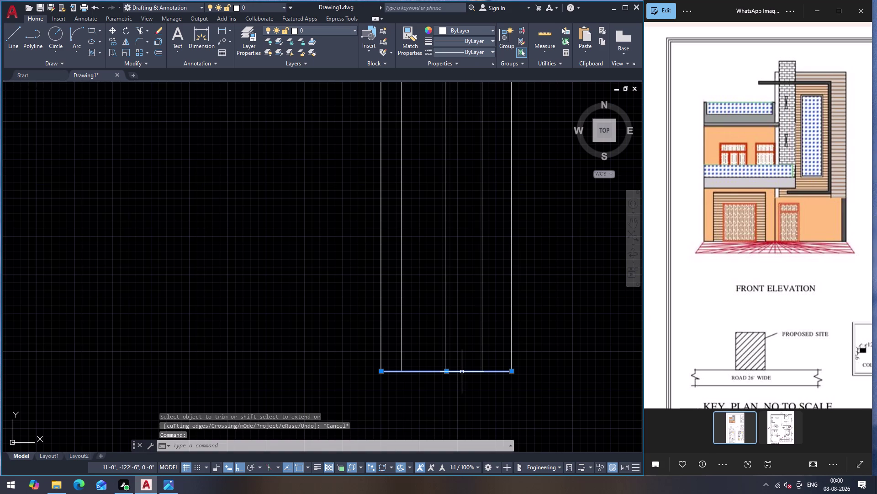
Cancel a mistyped command, reselect the base line, and start OFFSET.
key(1)
key(apostrophe)
key(Return)
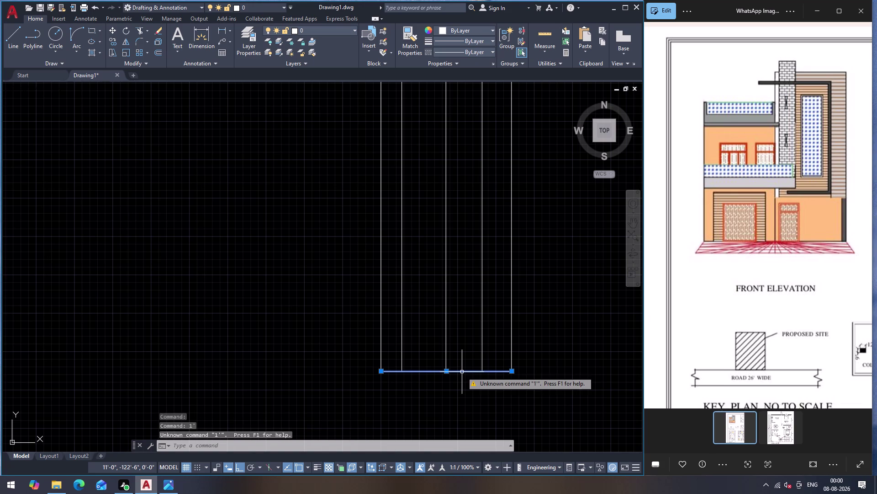
key(Escape)
click(462, 371)
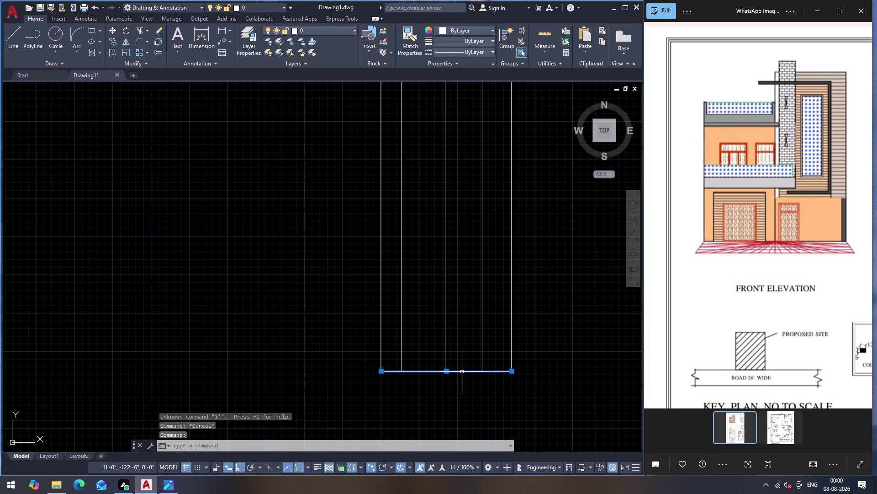
key(o)
key(Return)
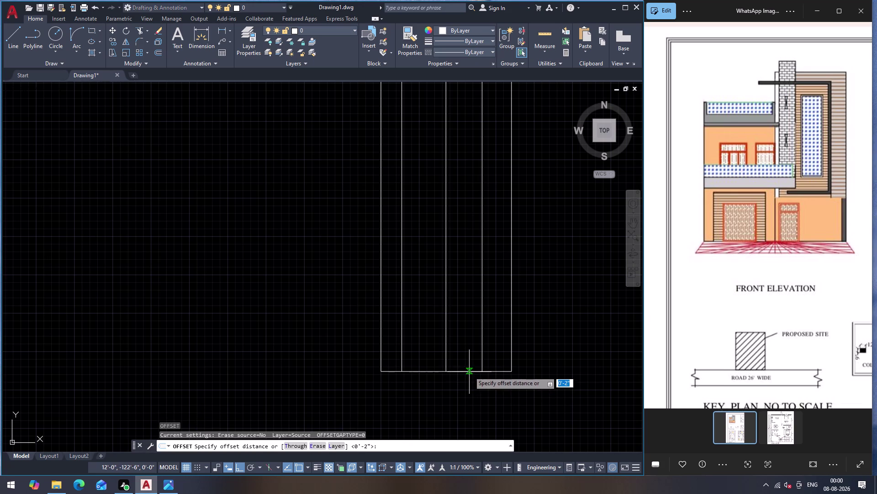